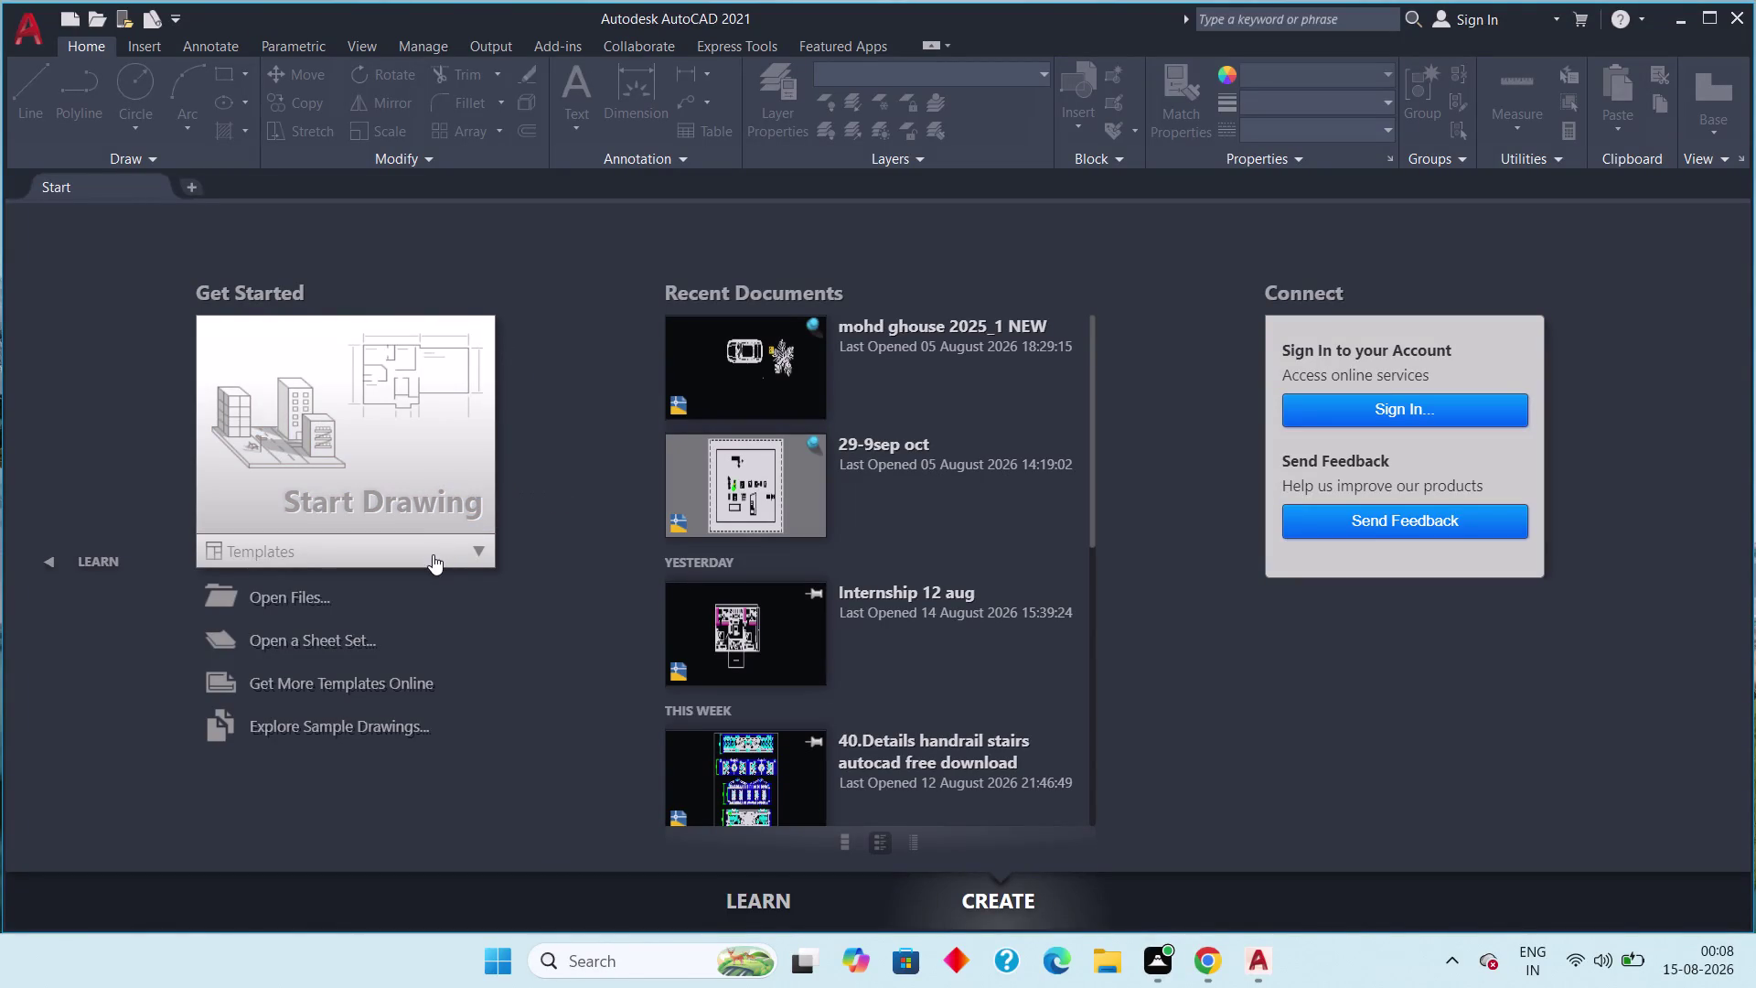
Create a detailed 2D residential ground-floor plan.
Create a new blank drawing from the acad.dwt template on the Start tab.
scroll(down, 3)
scroll(up, 3)
scroll(up, 3)
scroll(down, 3)
scroll(up, 3)
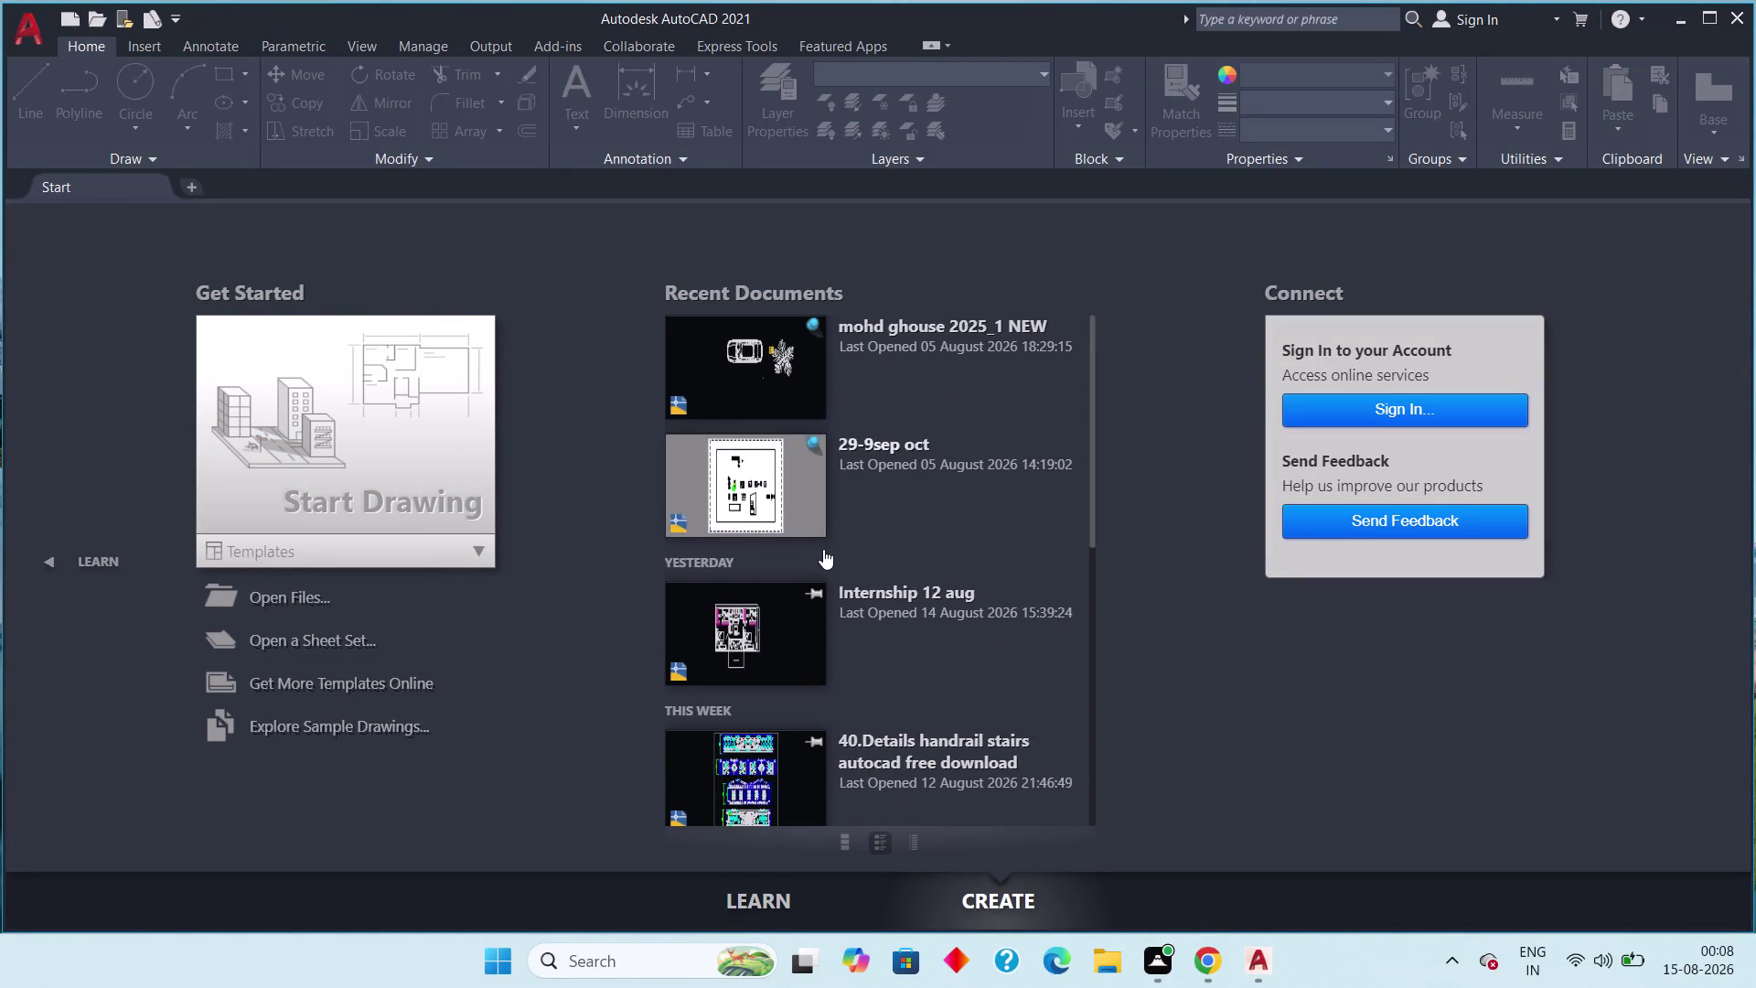
scroll(down, 3)
scroll(up, 3)
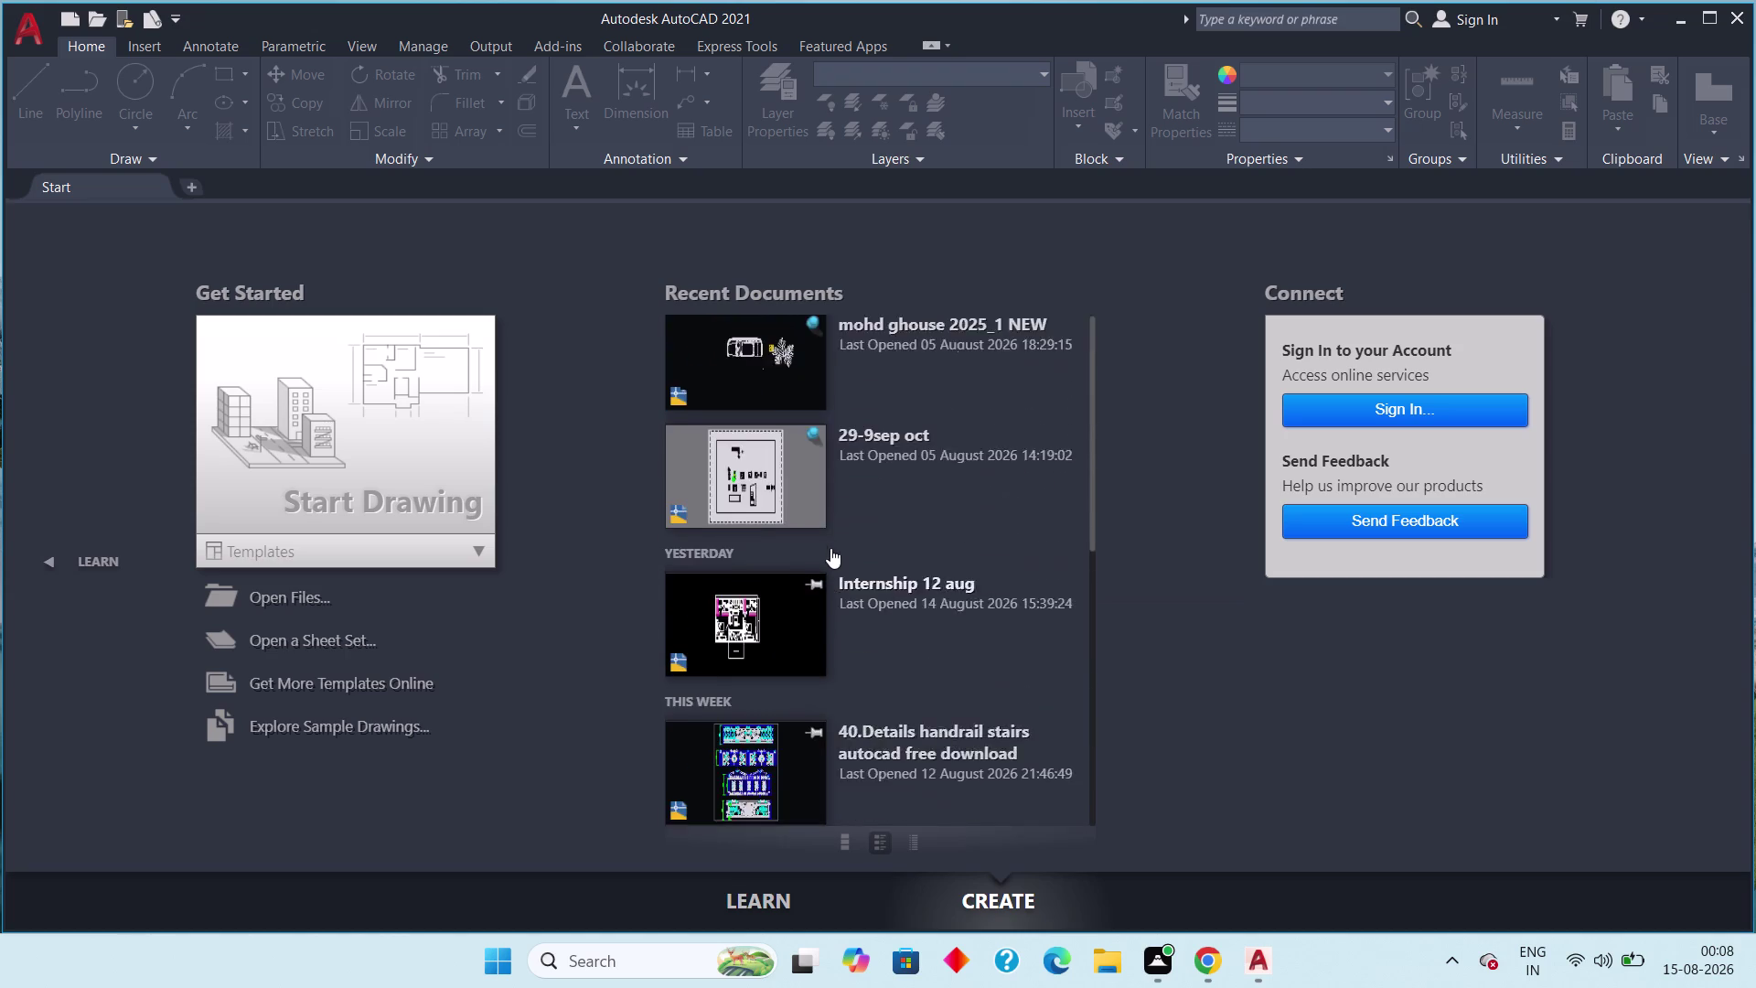
scroll(down, 3)
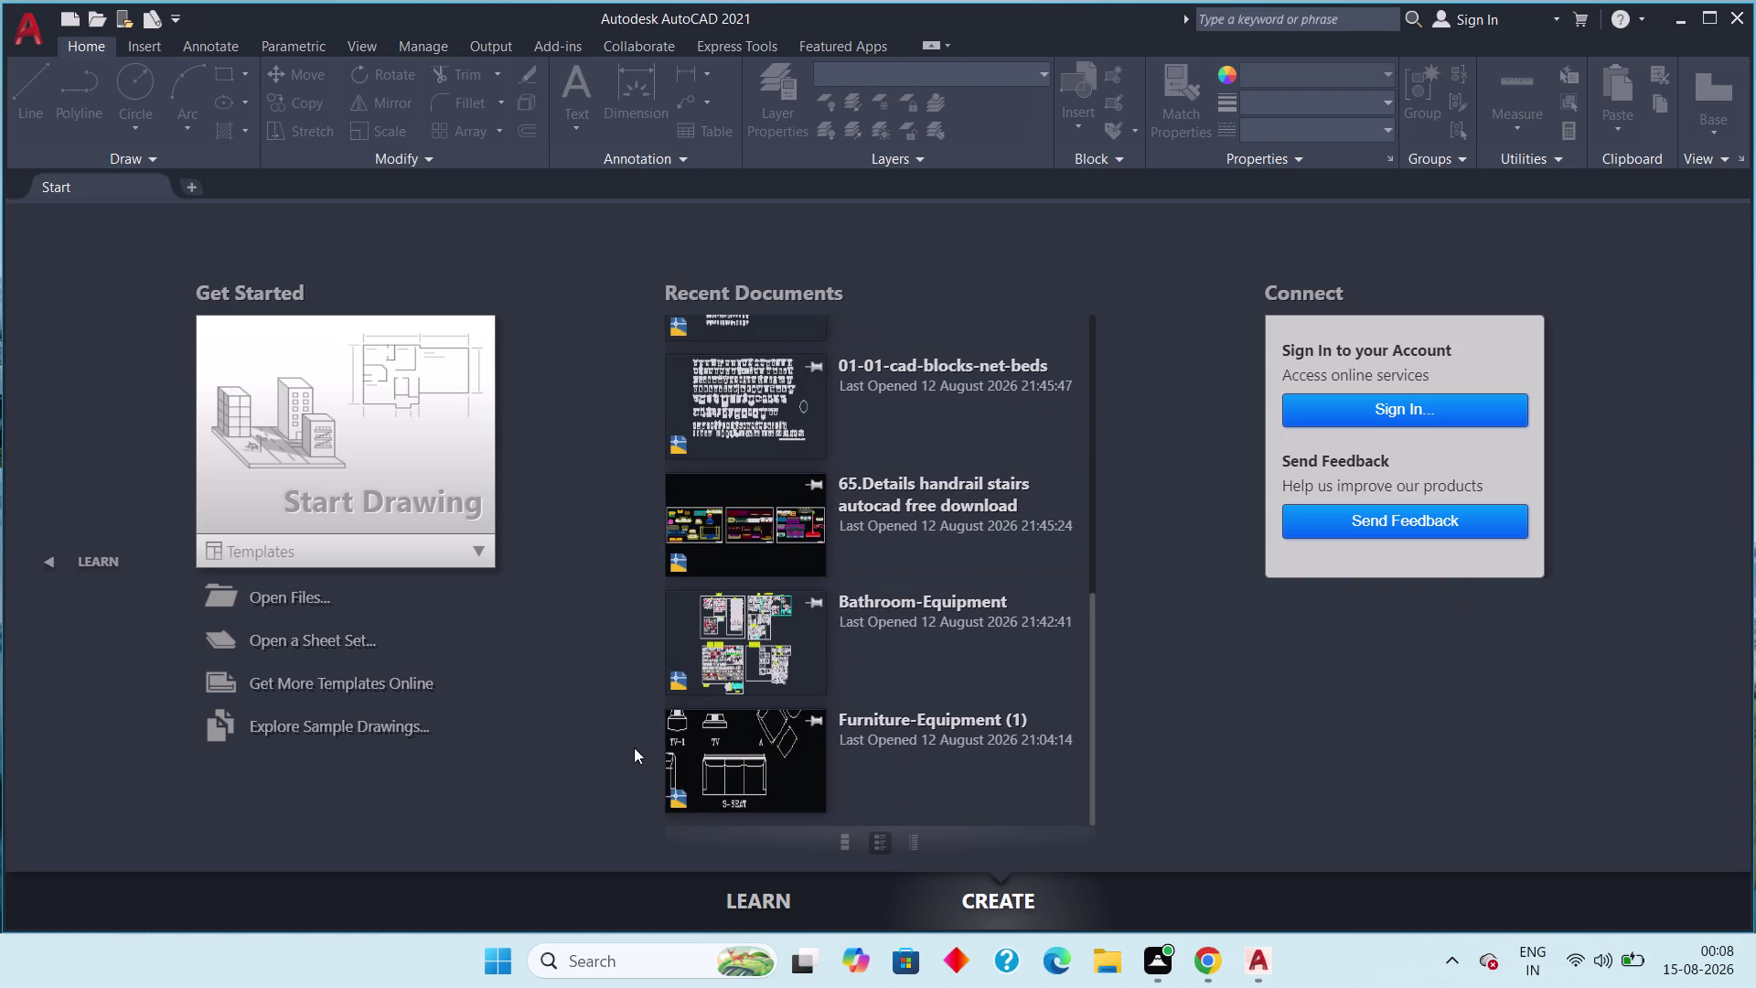
scroll(up, 3)
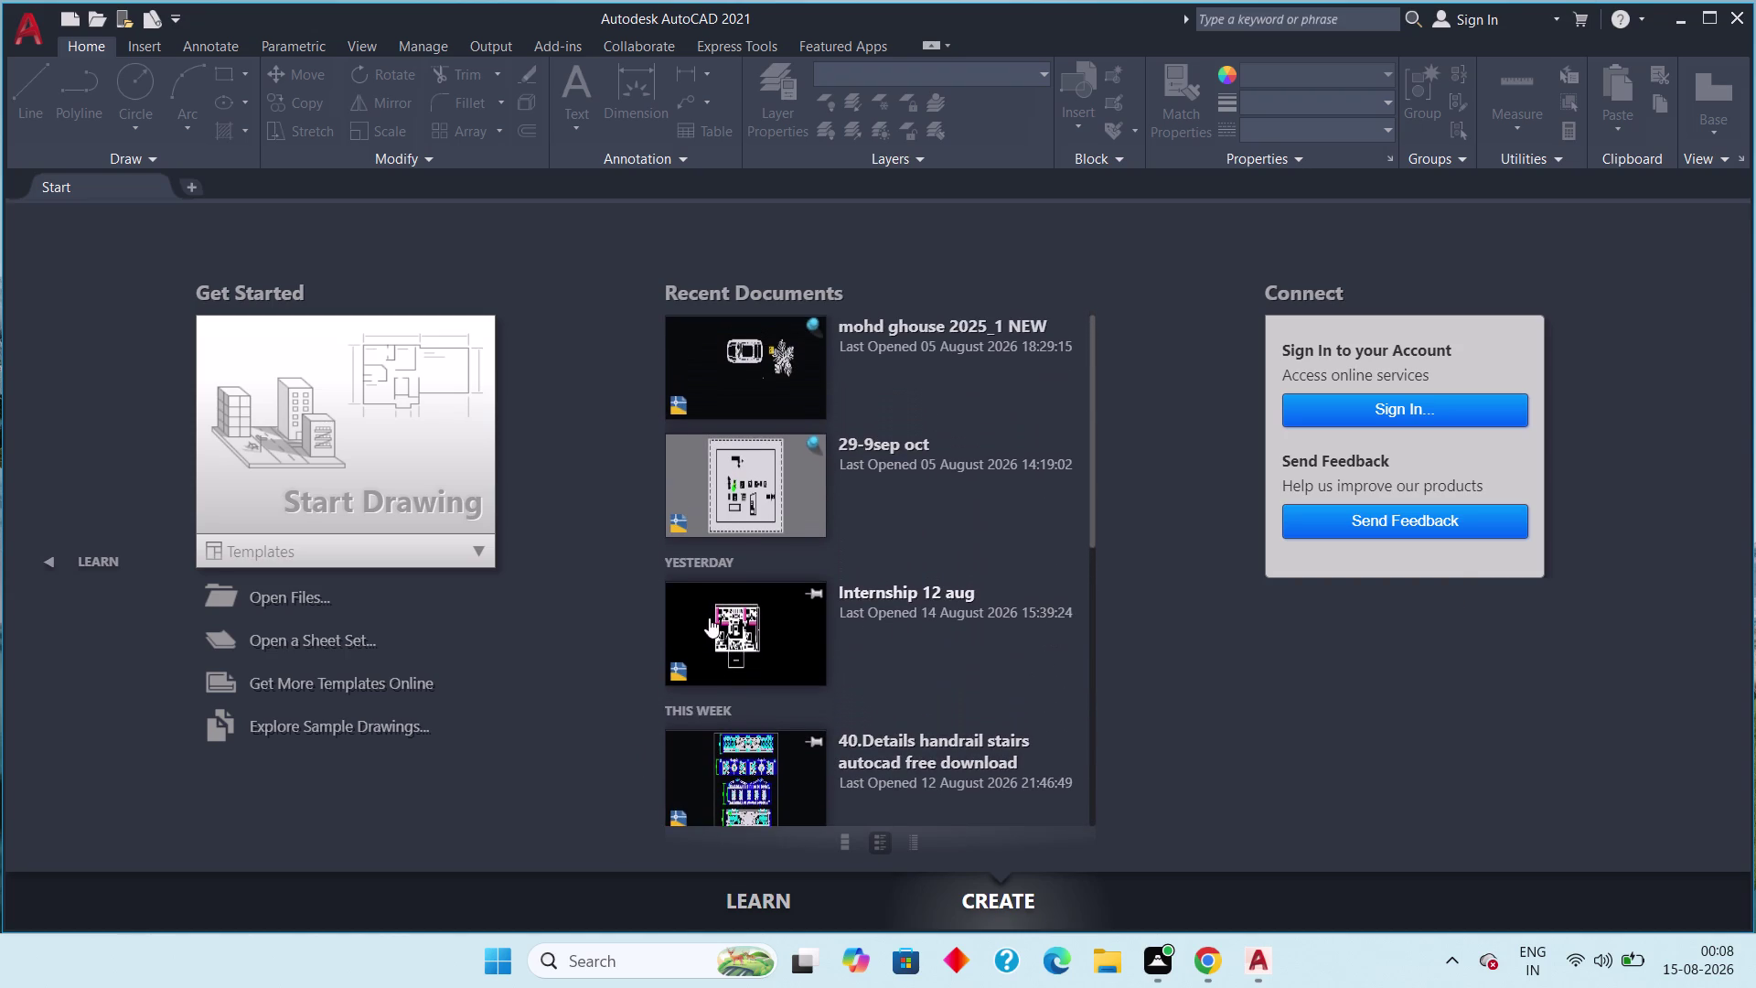
scroll(down, 3)
scroll(down, 3)
scroll(down, 3)
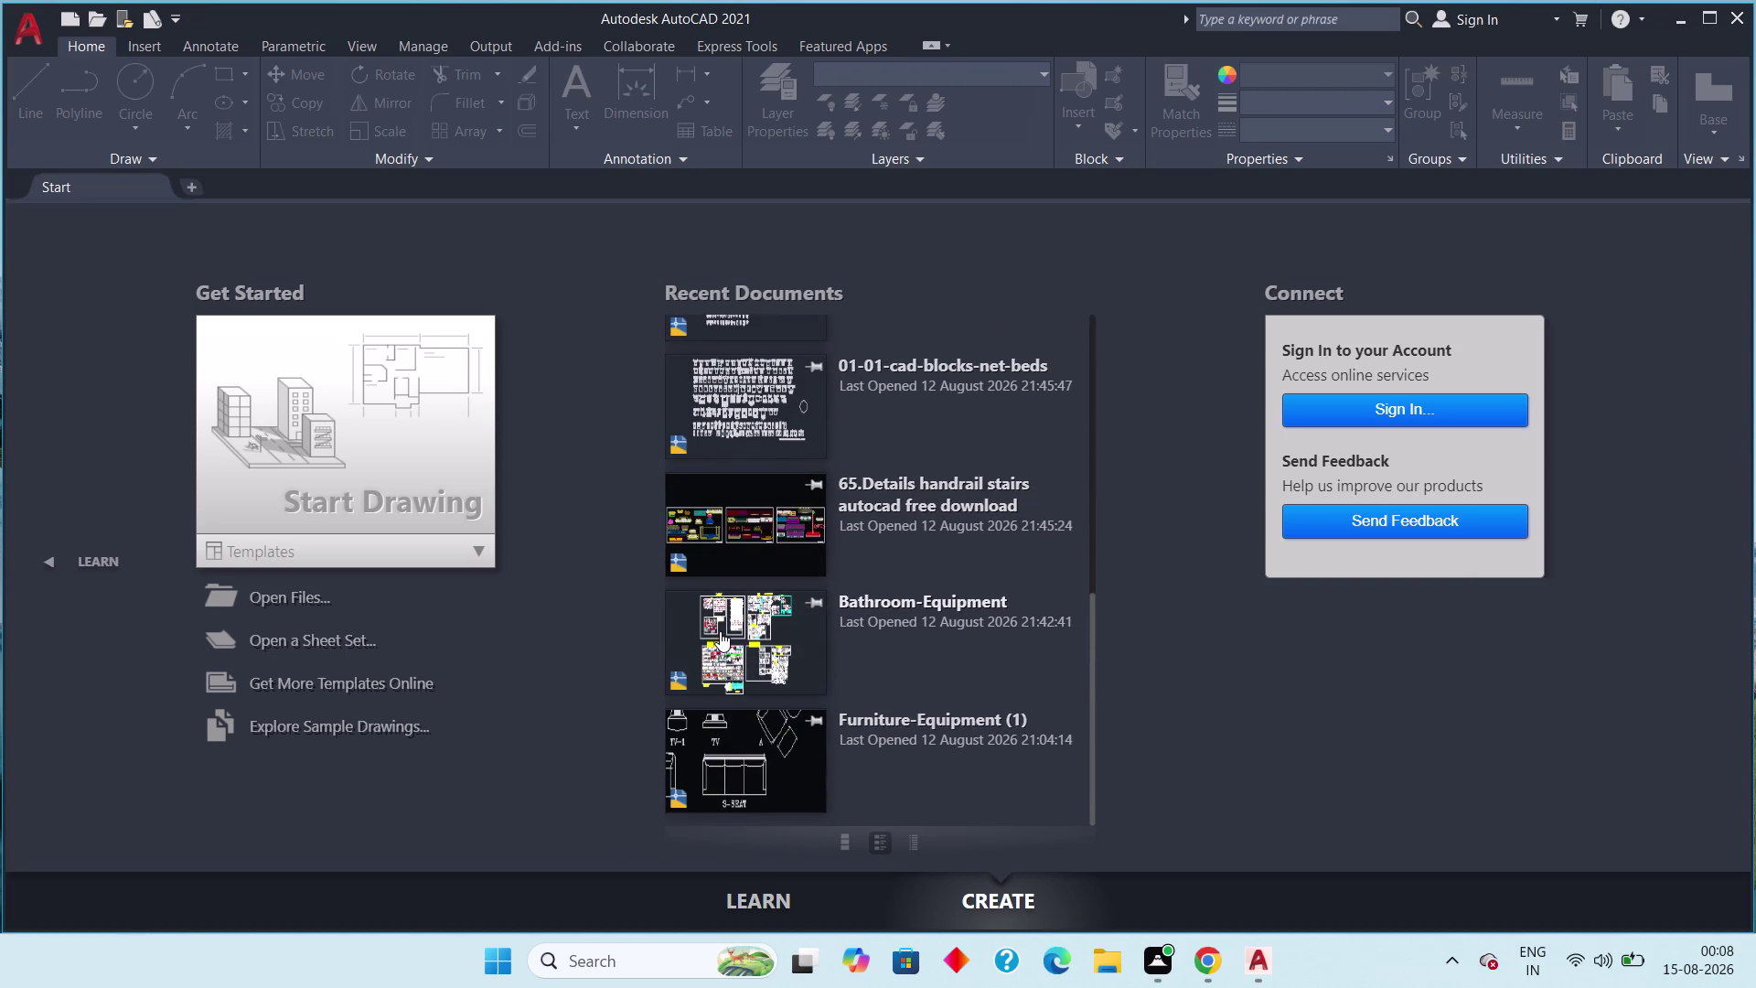
scroll(down, 3)
scroll(up, 3)
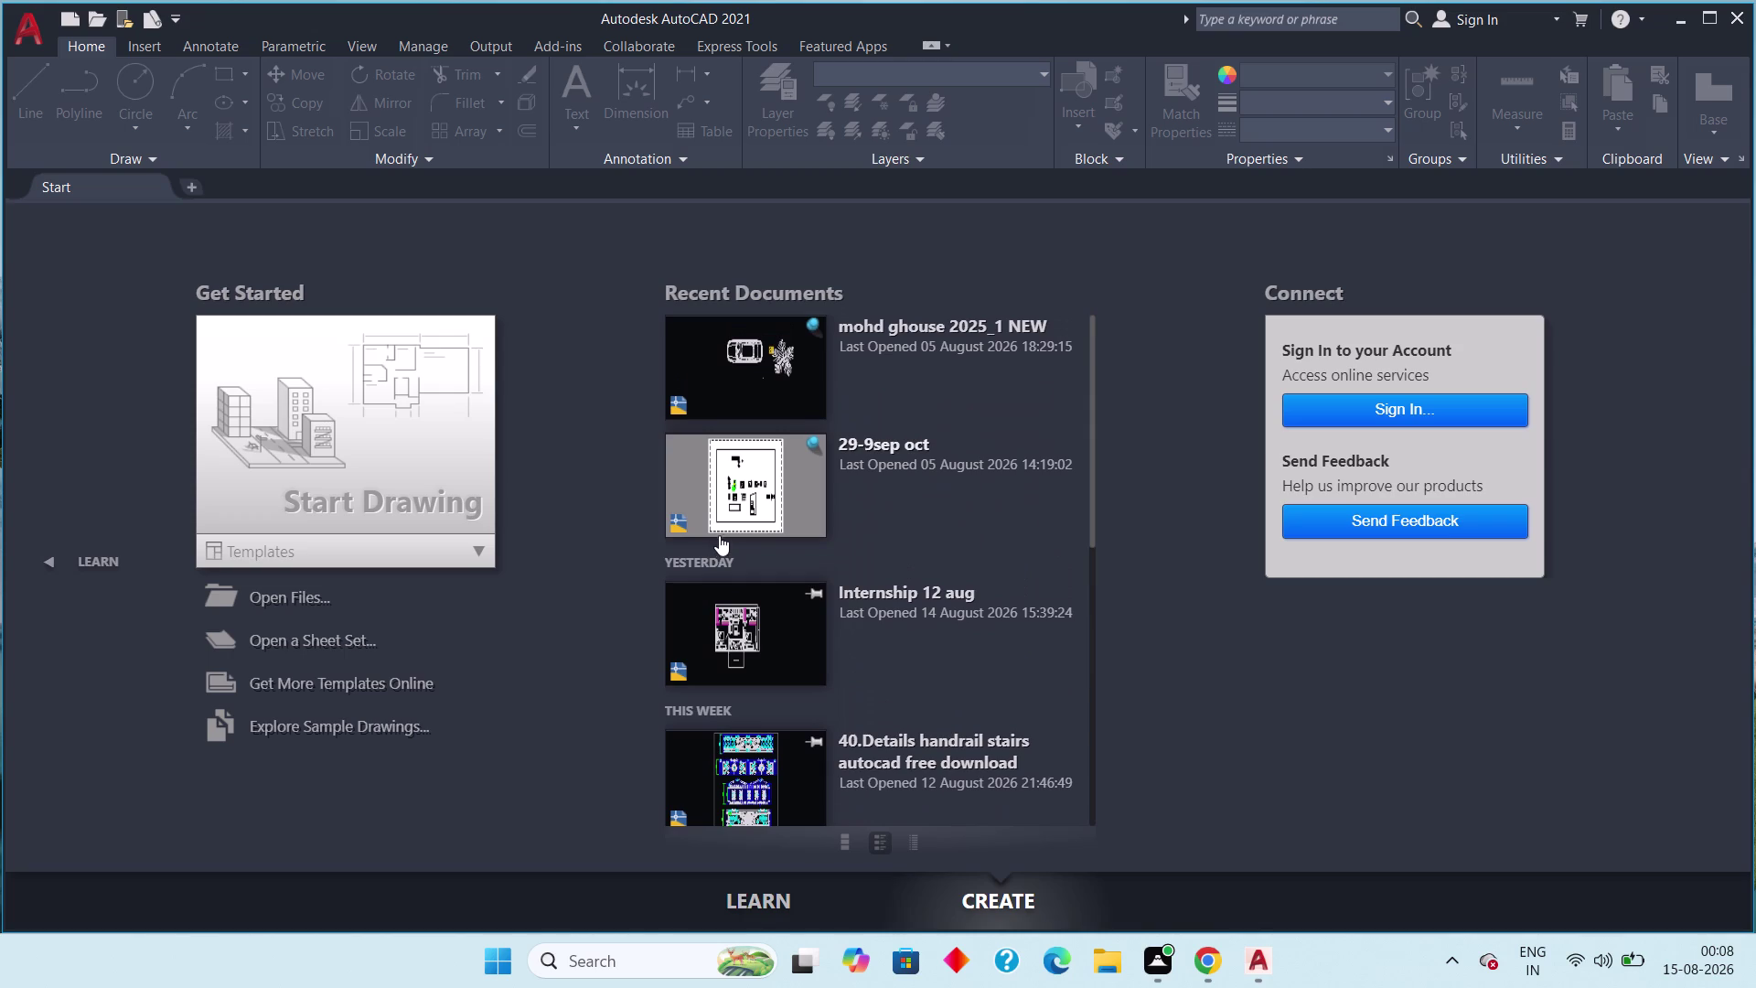
scroll(up, 3)
scroll(down, 3)
scroll(up, 3)
scroll(up, 3)
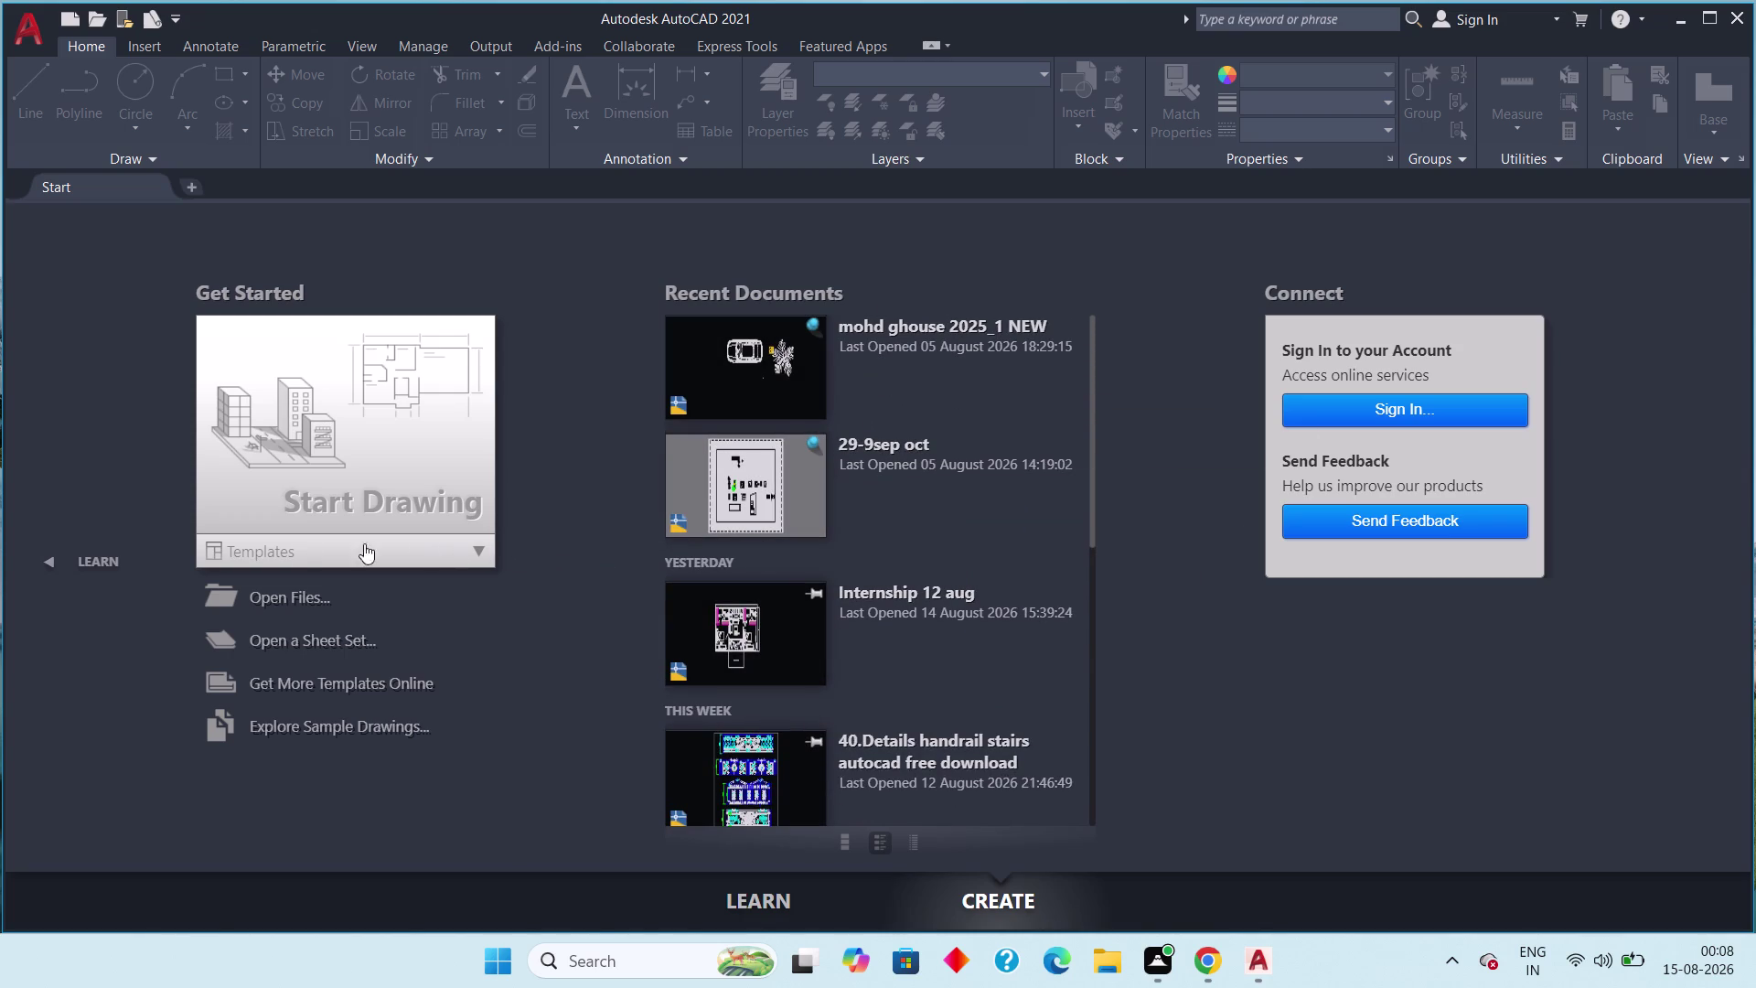
click(452, 547)
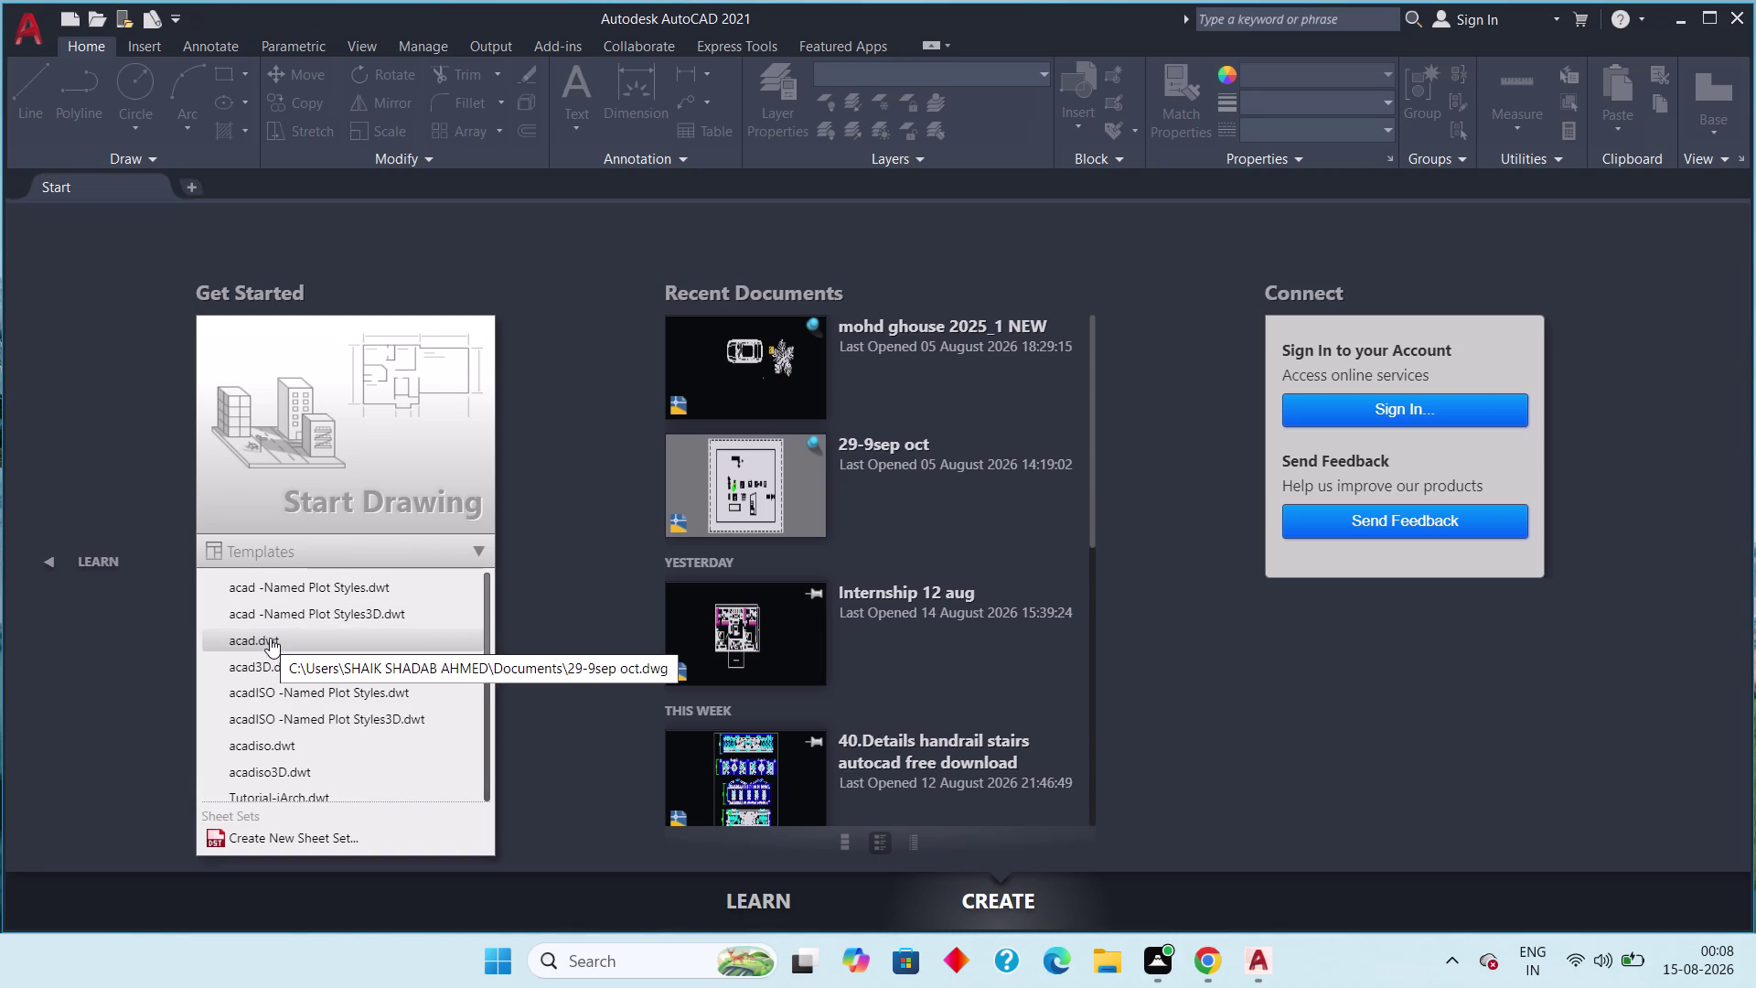
click(270, 637)
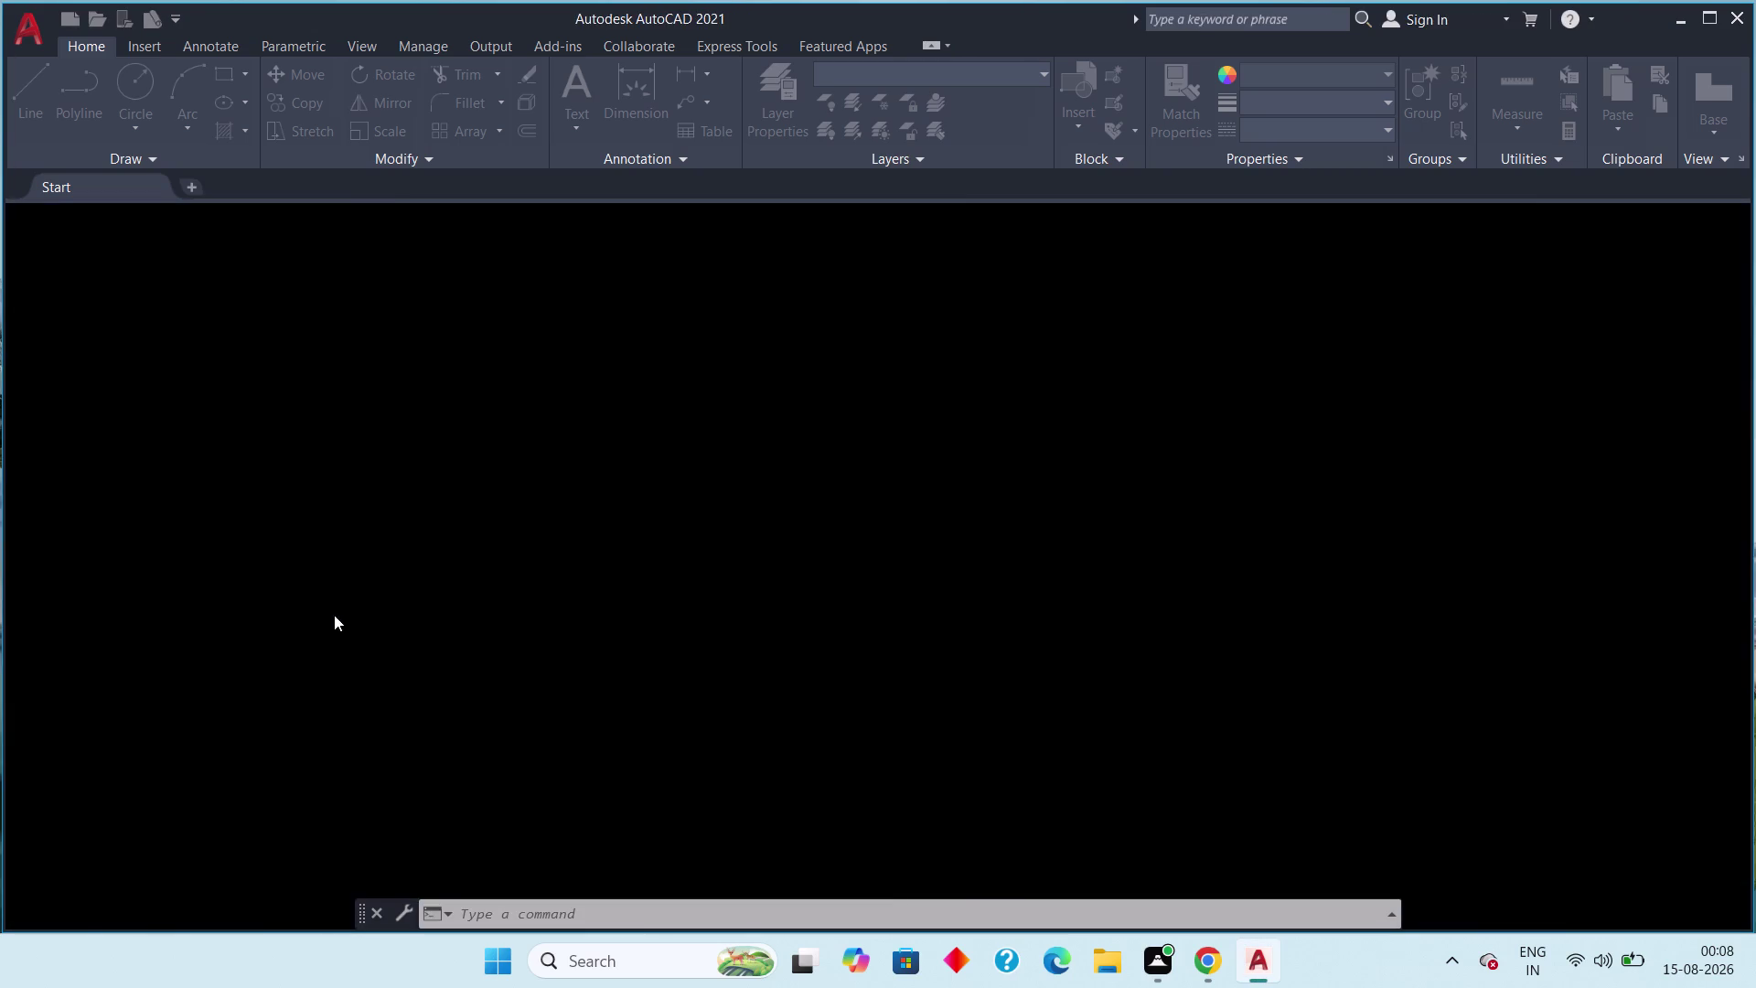
Cancel any active commands and open the Drawing Units dialog with the UN alias.
scroll(down, 3)
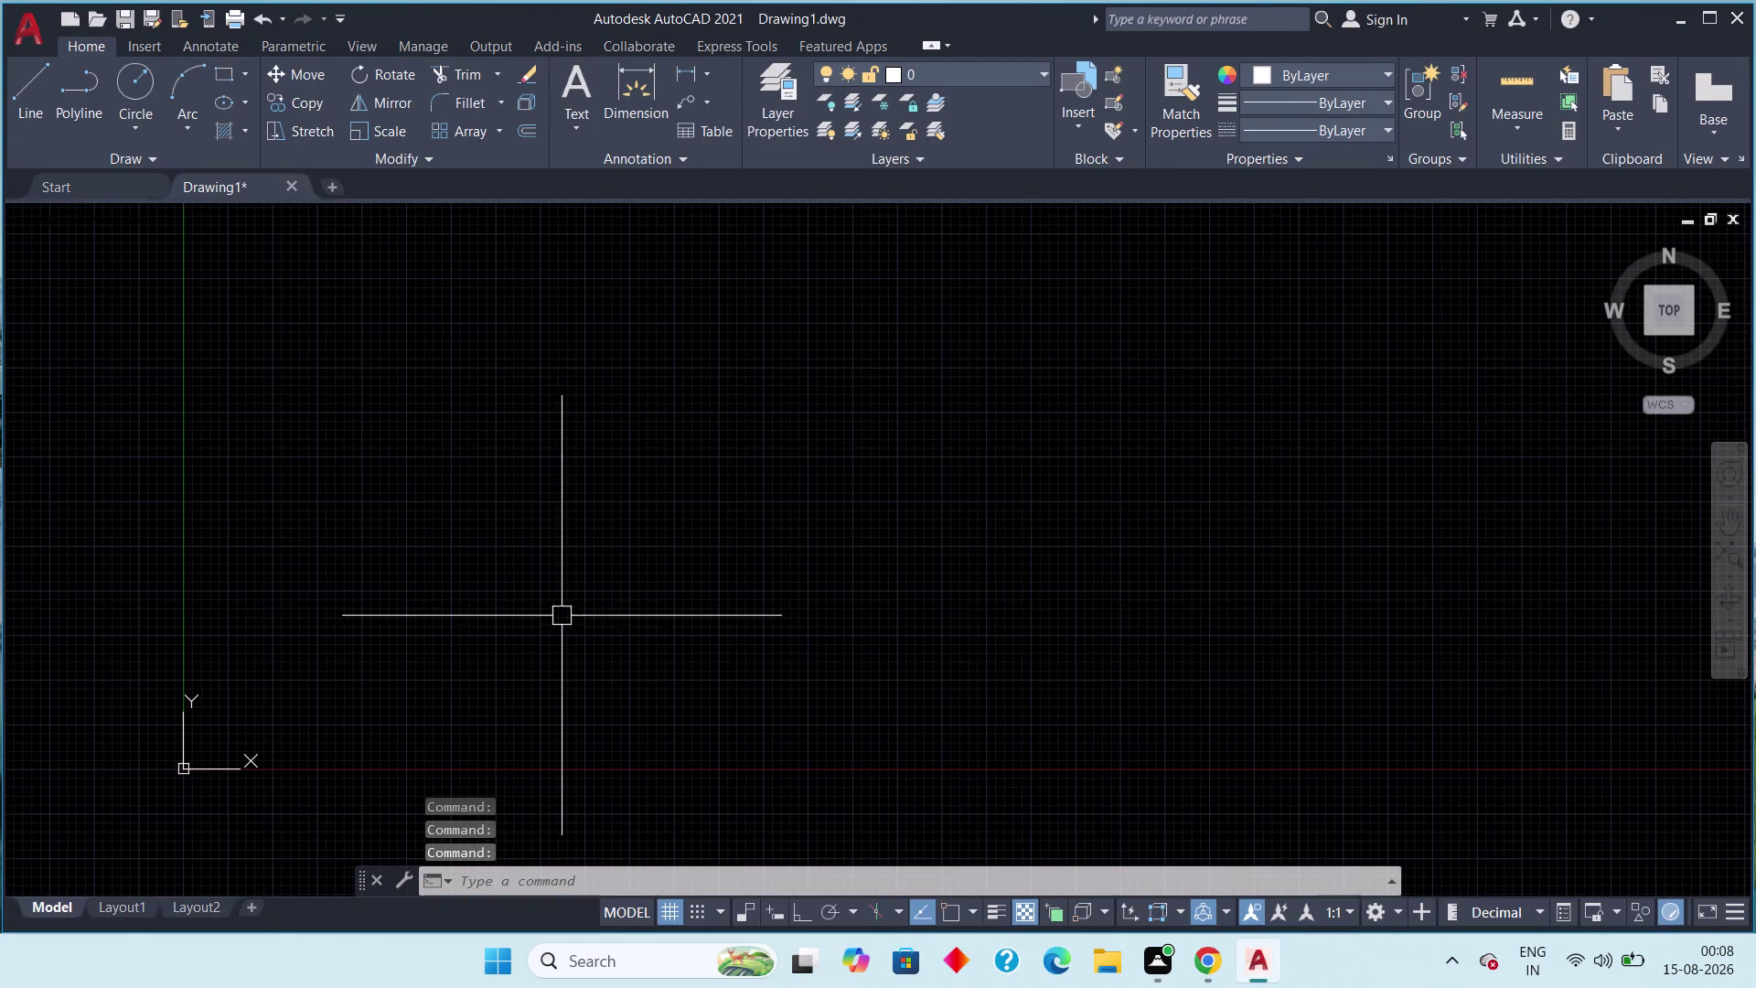
key(Escape)
key(Escape)
scroll(down, 3)
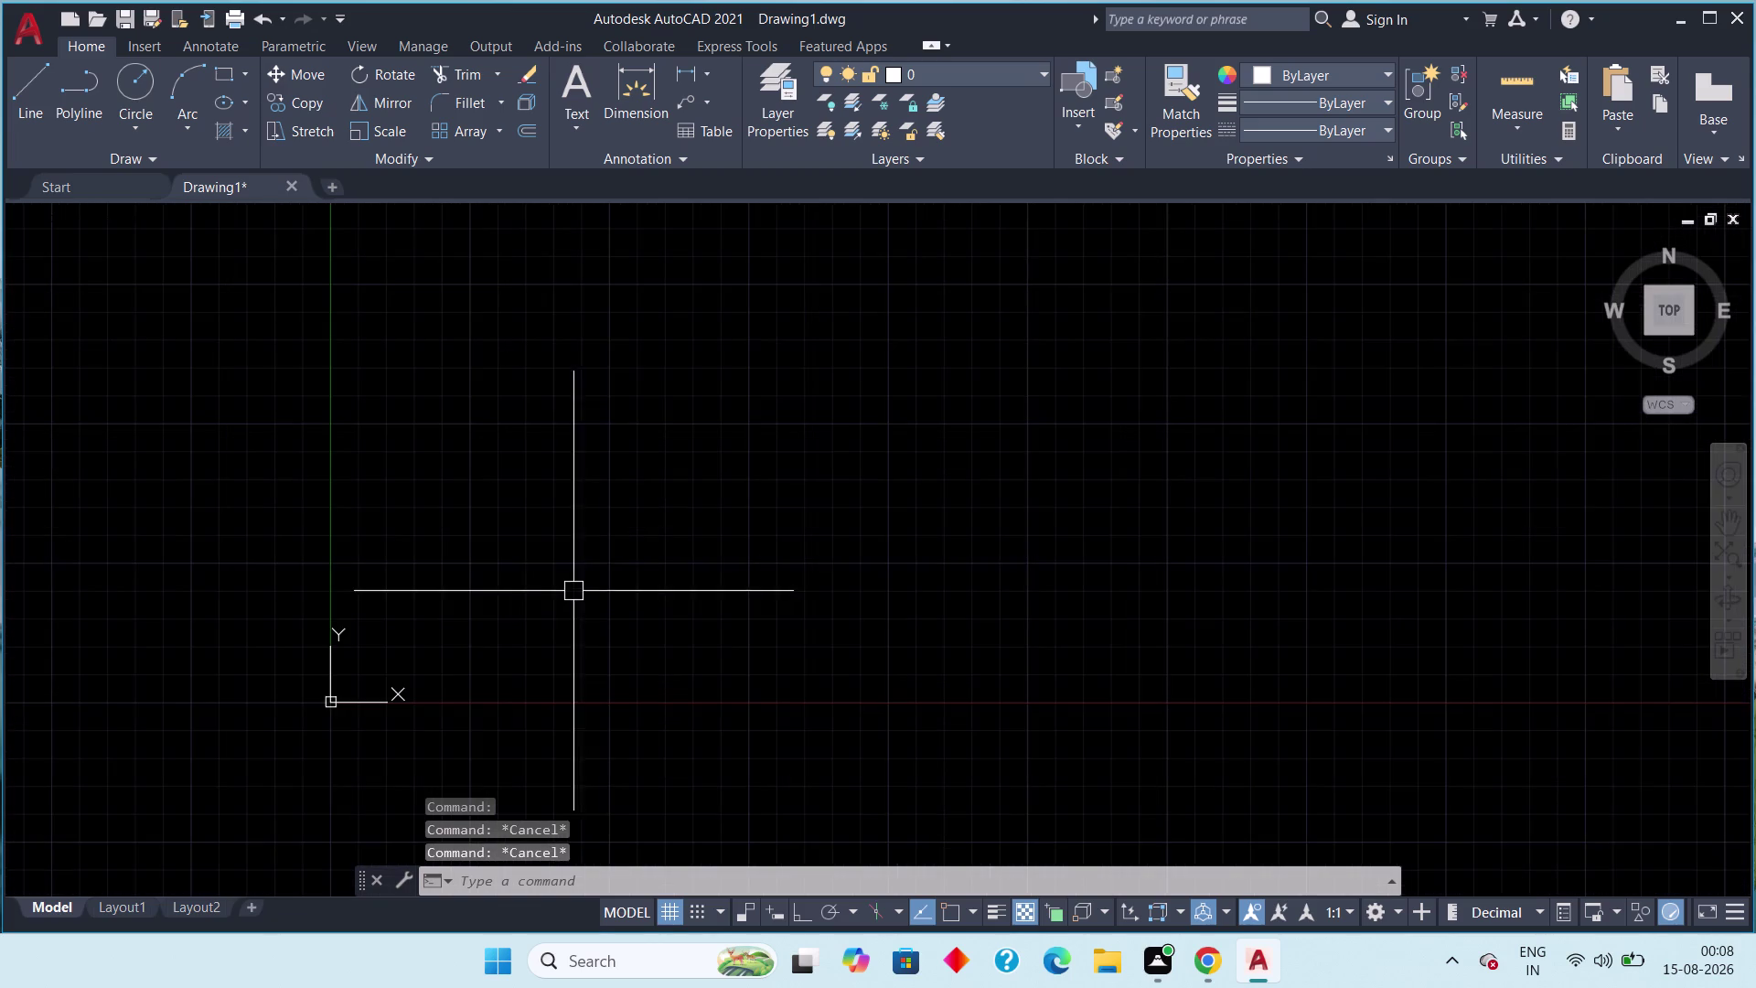
middle_drag(659, 558, 529, 597)
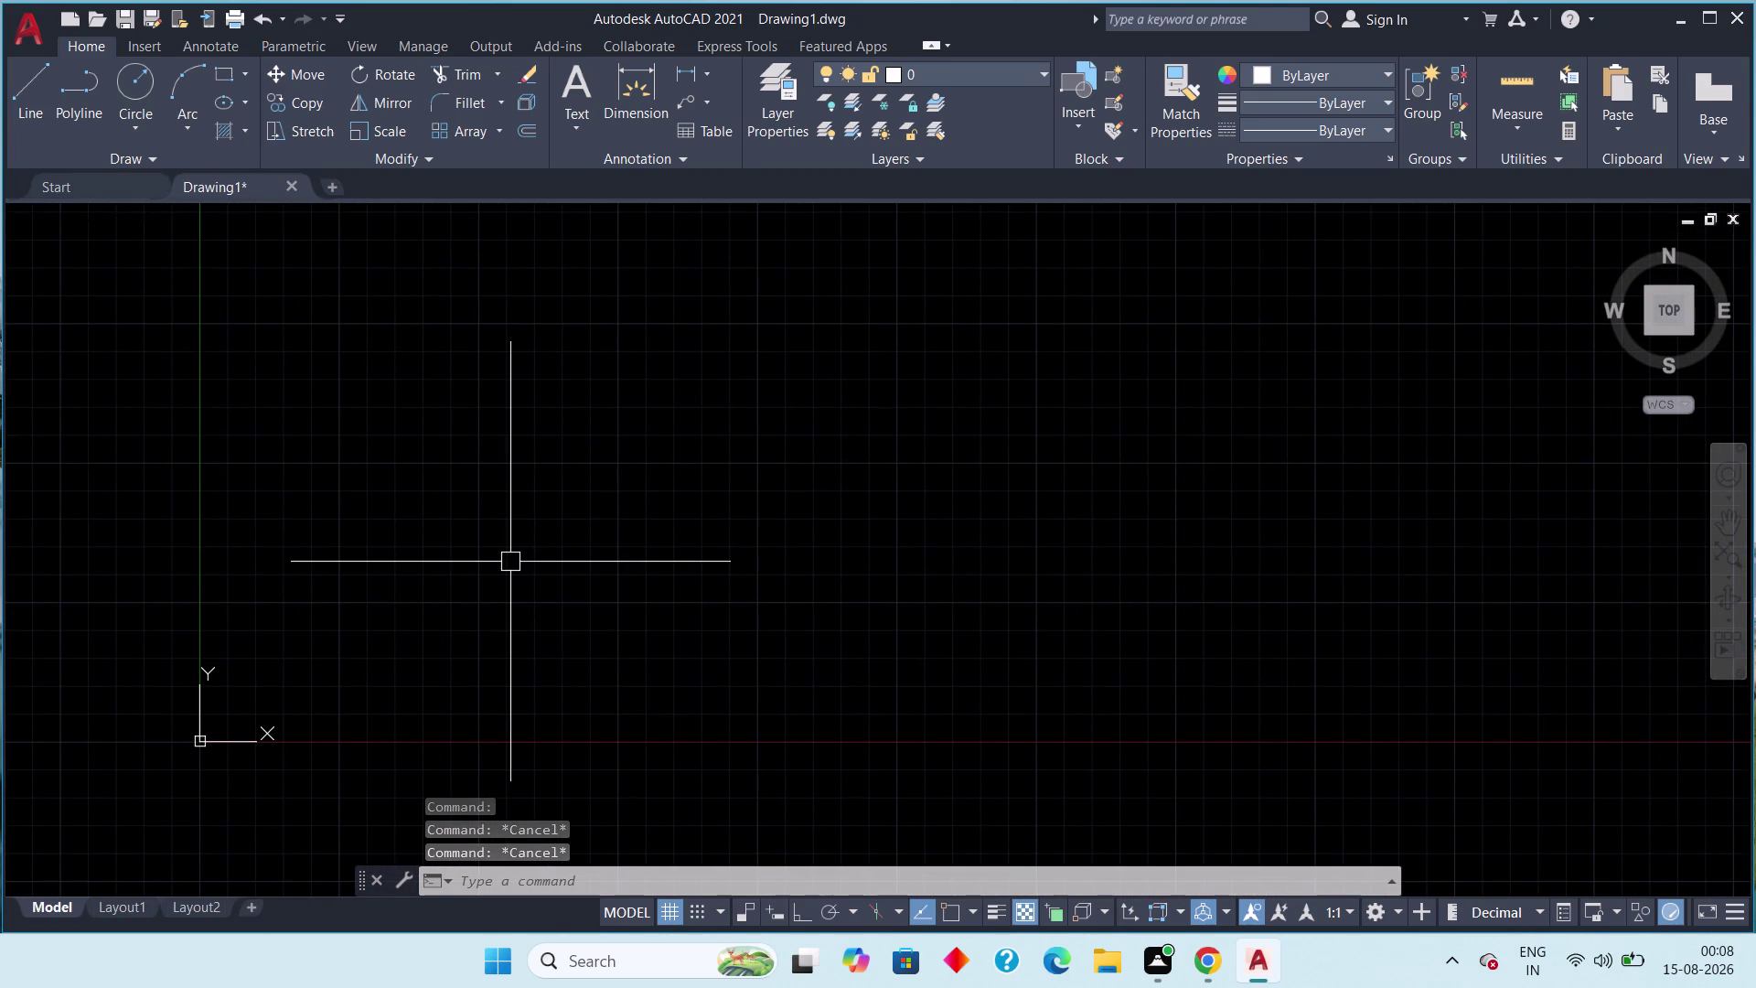
text(u8n)
key(space)
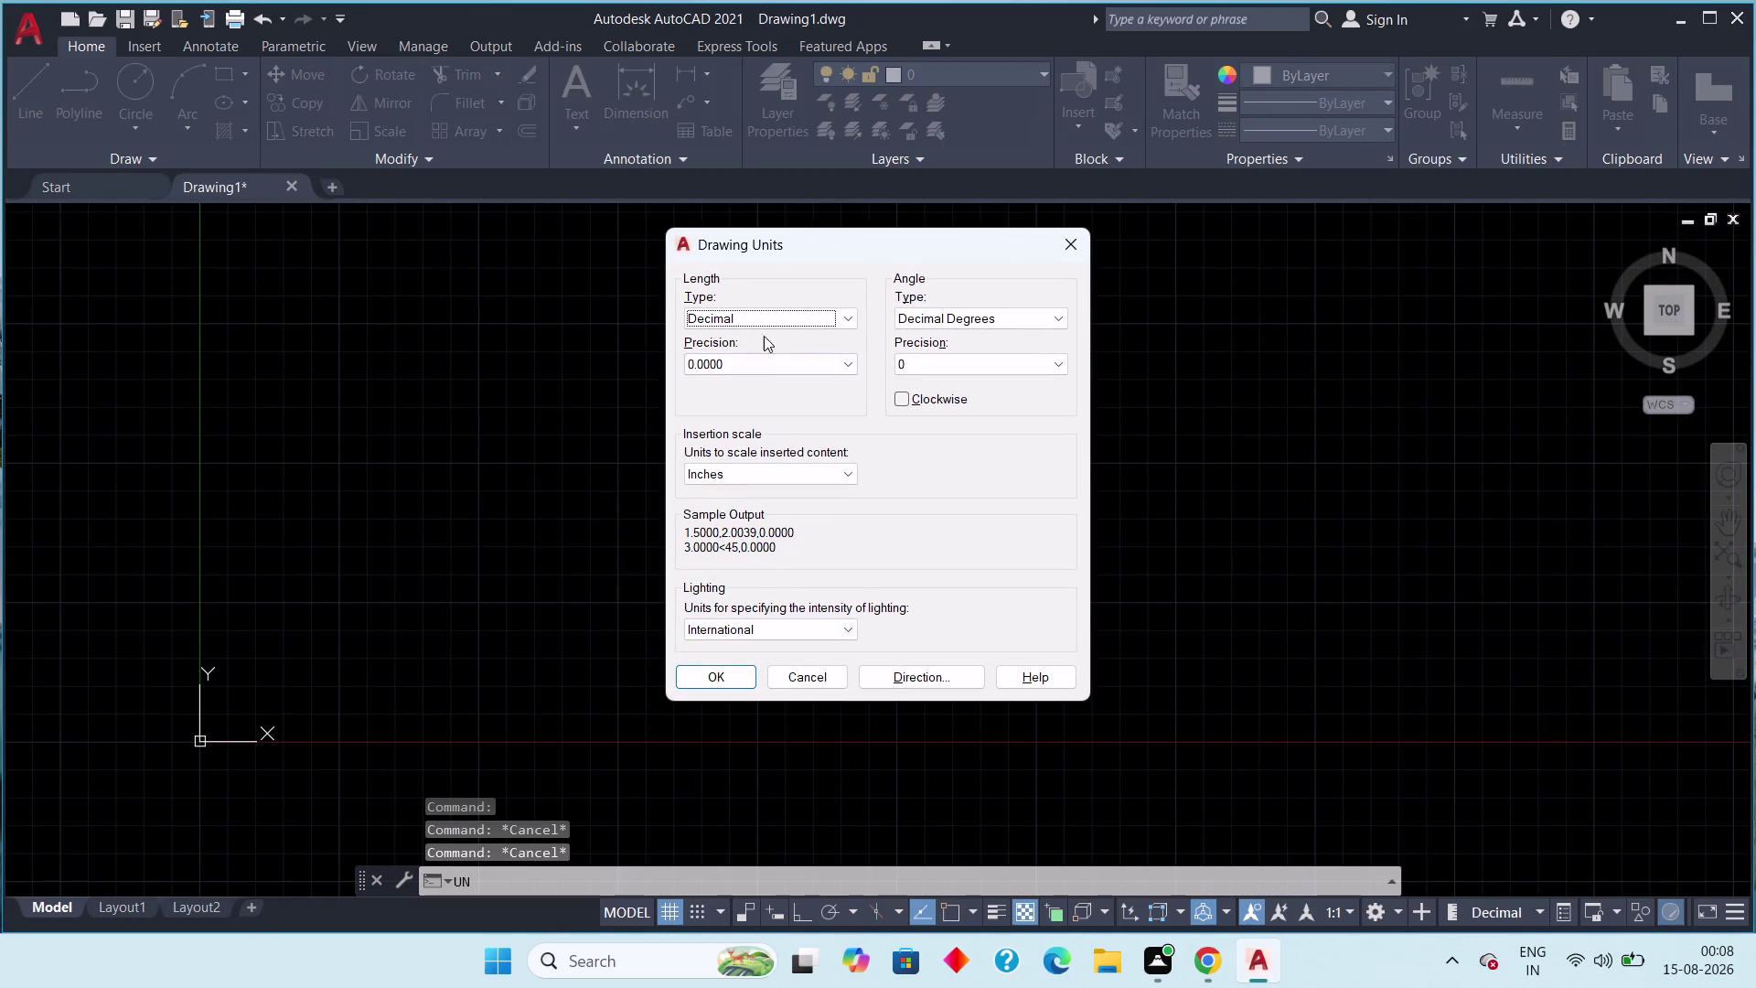
Apply Engineering length units at 0'-0.0" precision, keeping Decimal Degrees angles.
click(793, 315)
click(795, 364)
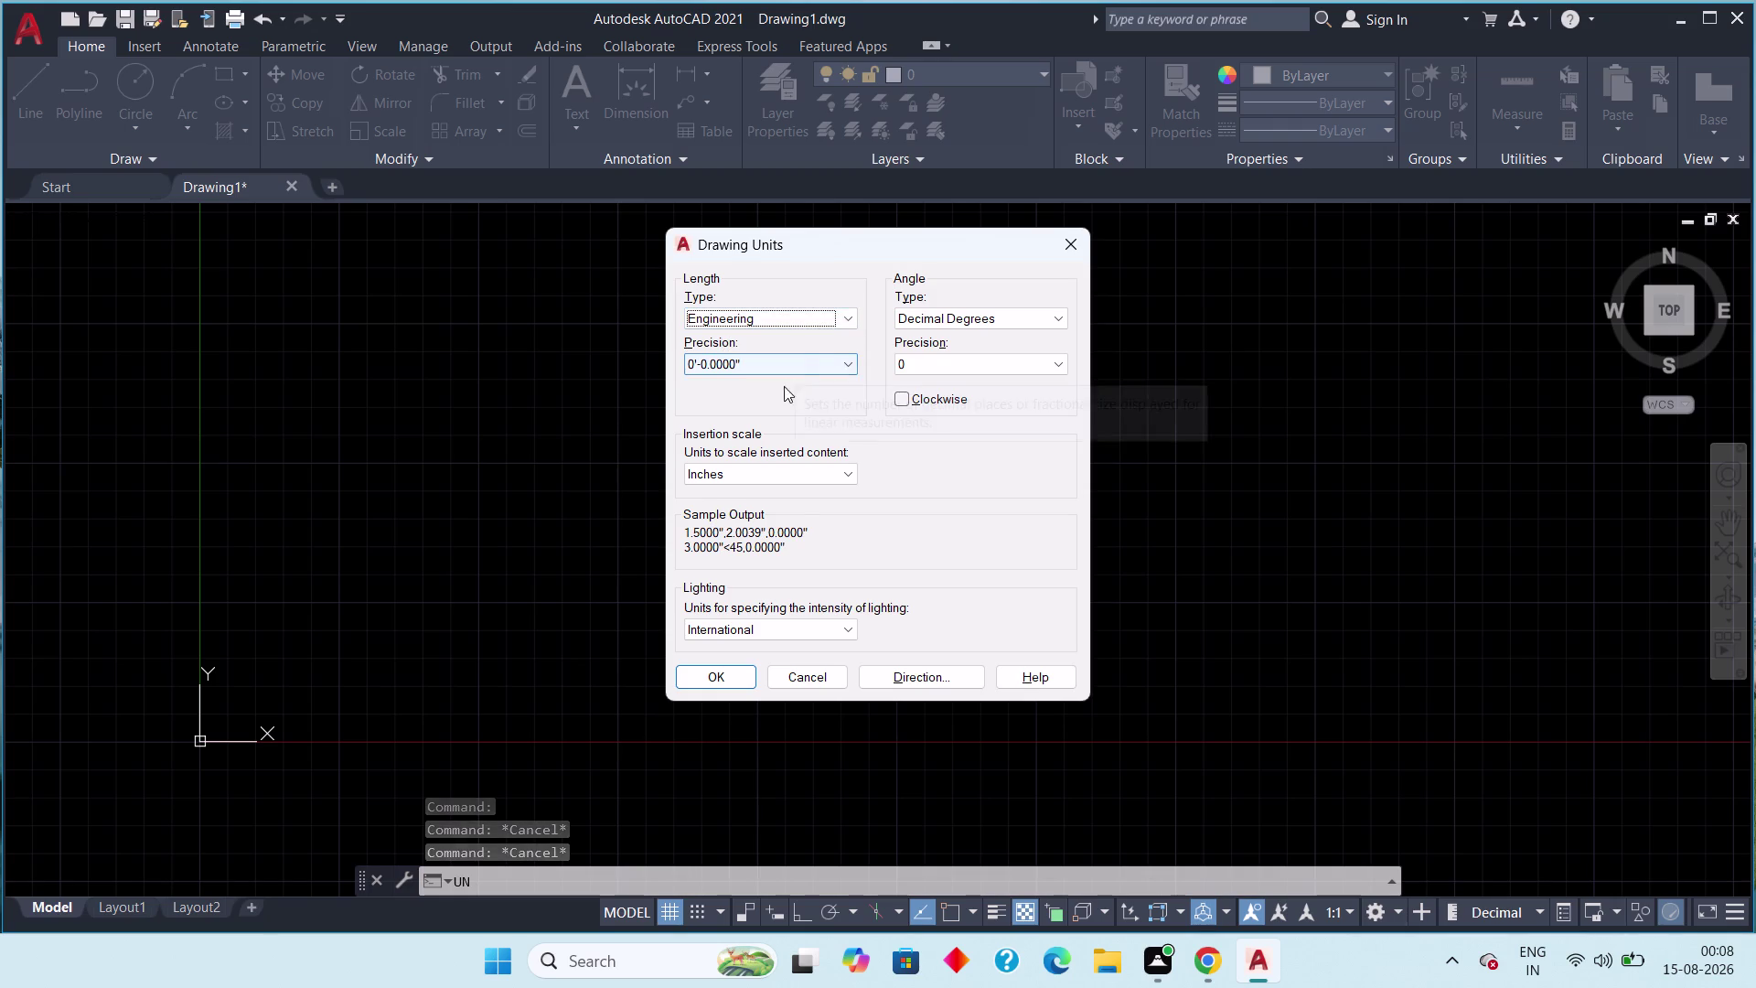
click(803, 356)
click(789, 392)
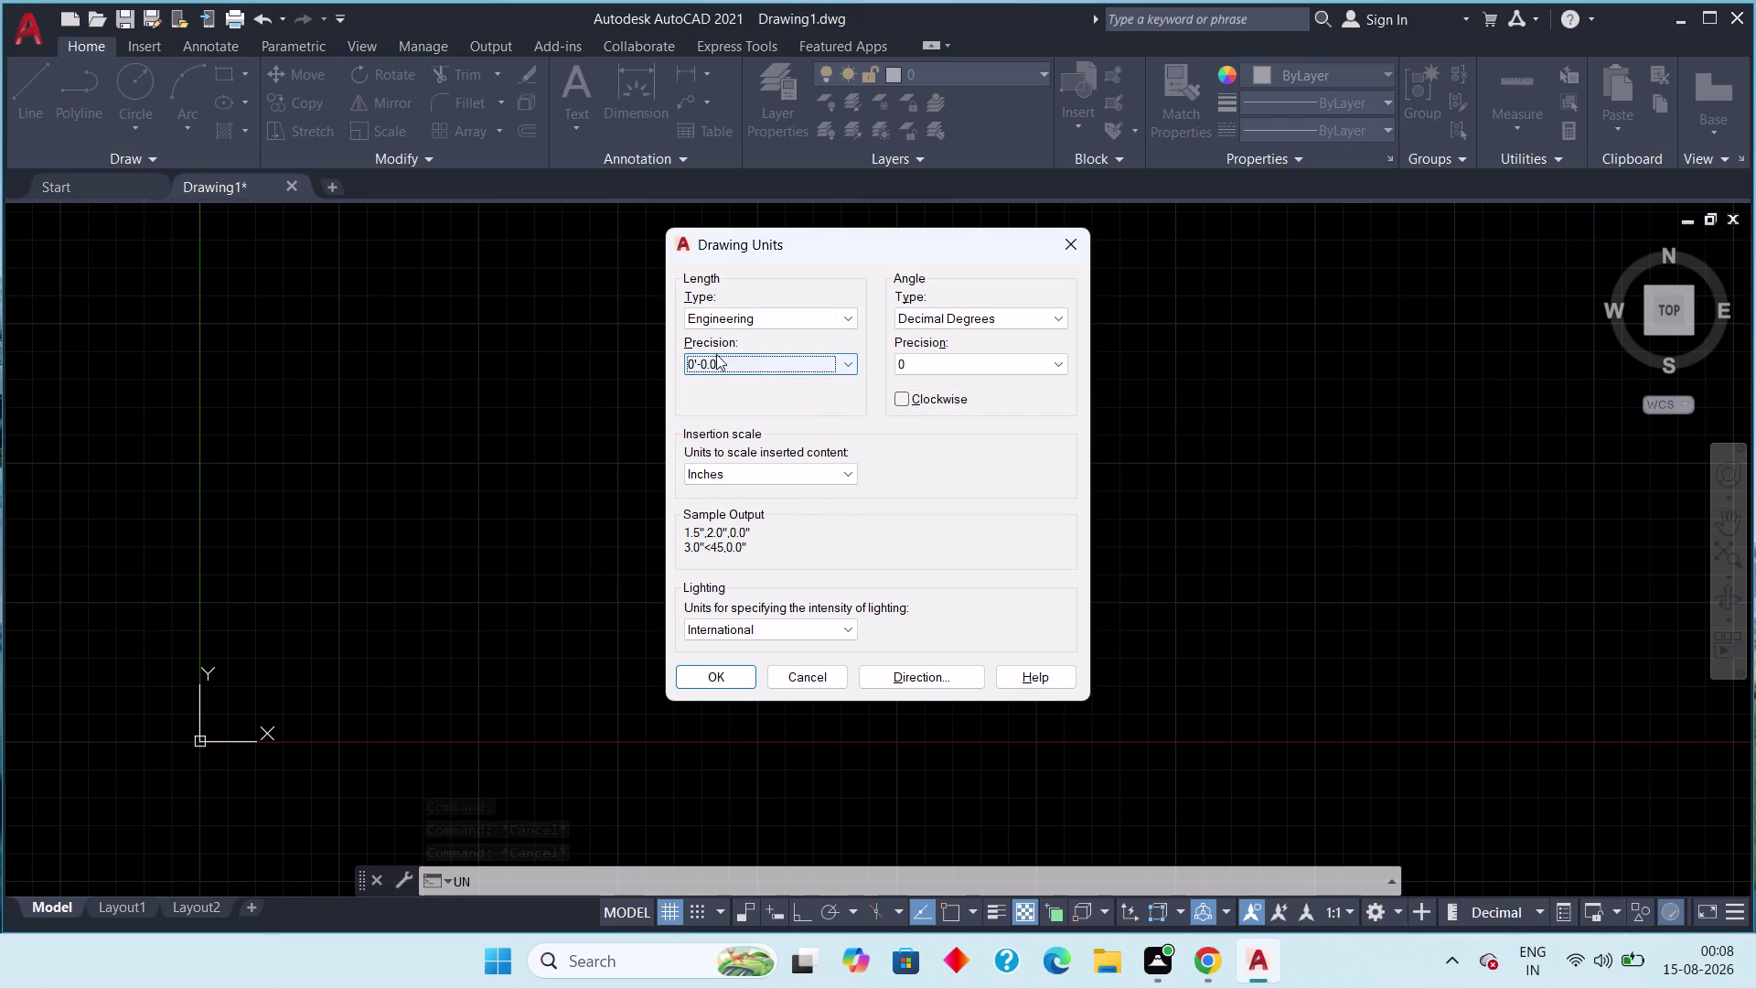
click(1005, 312)
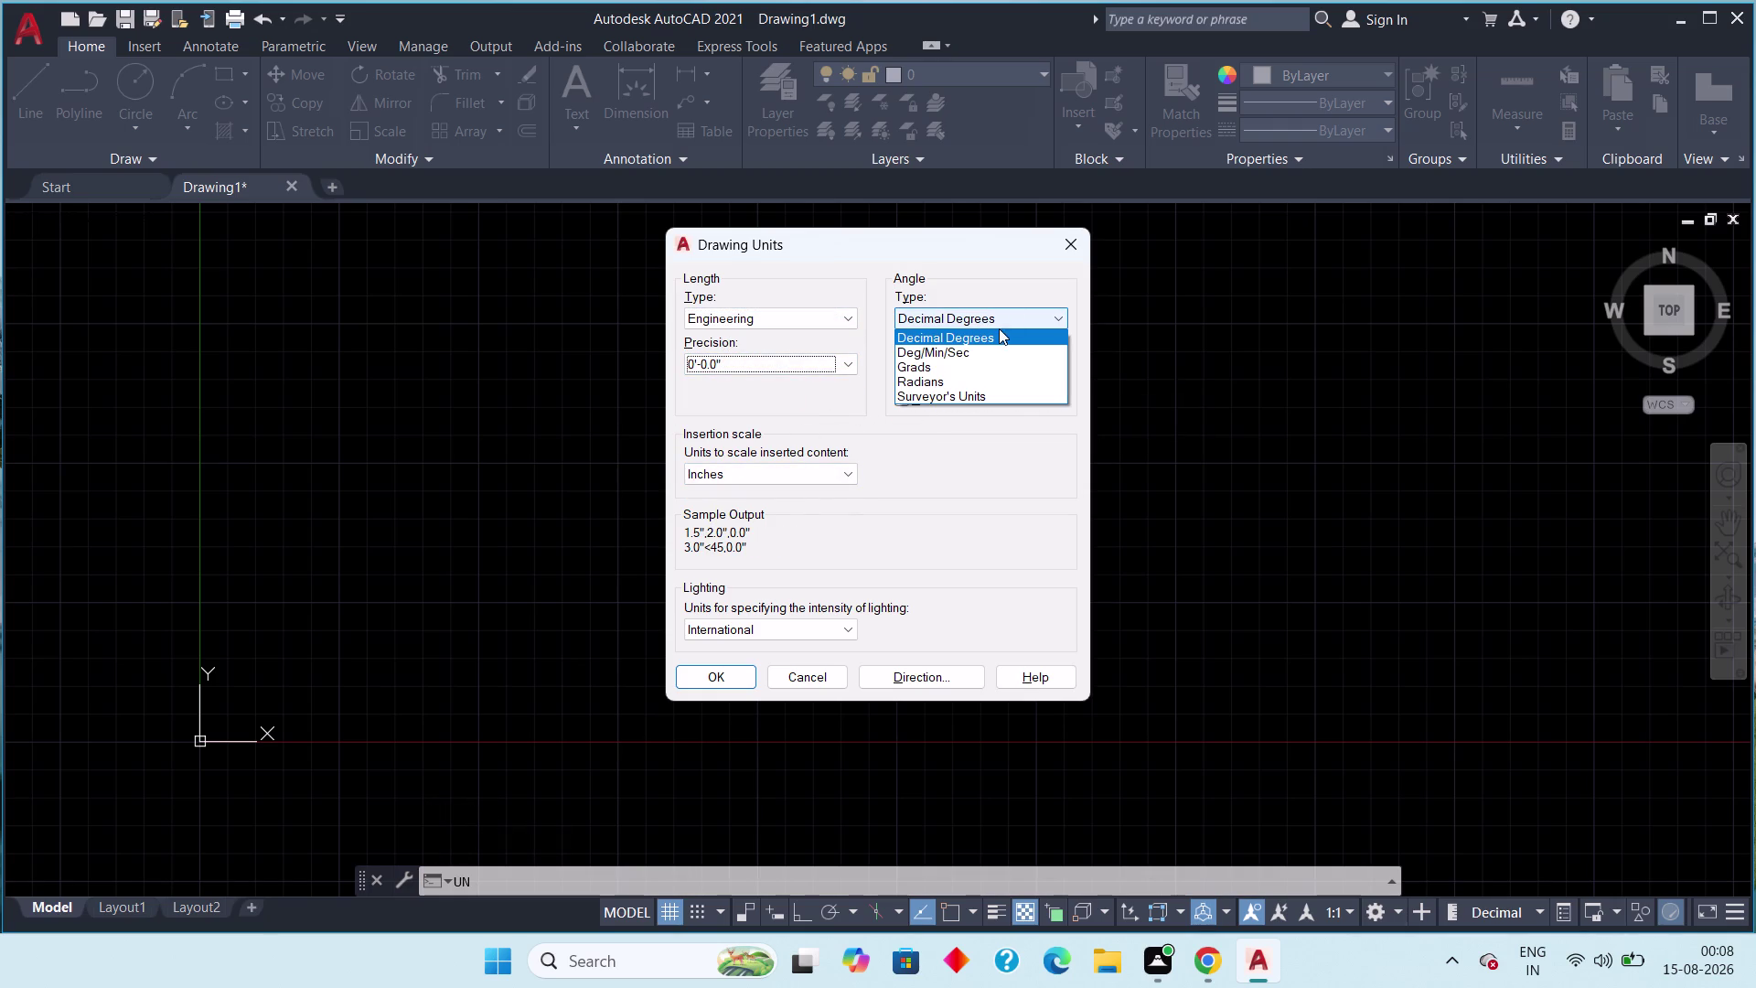
click(1052, 311)
click(815, 473)
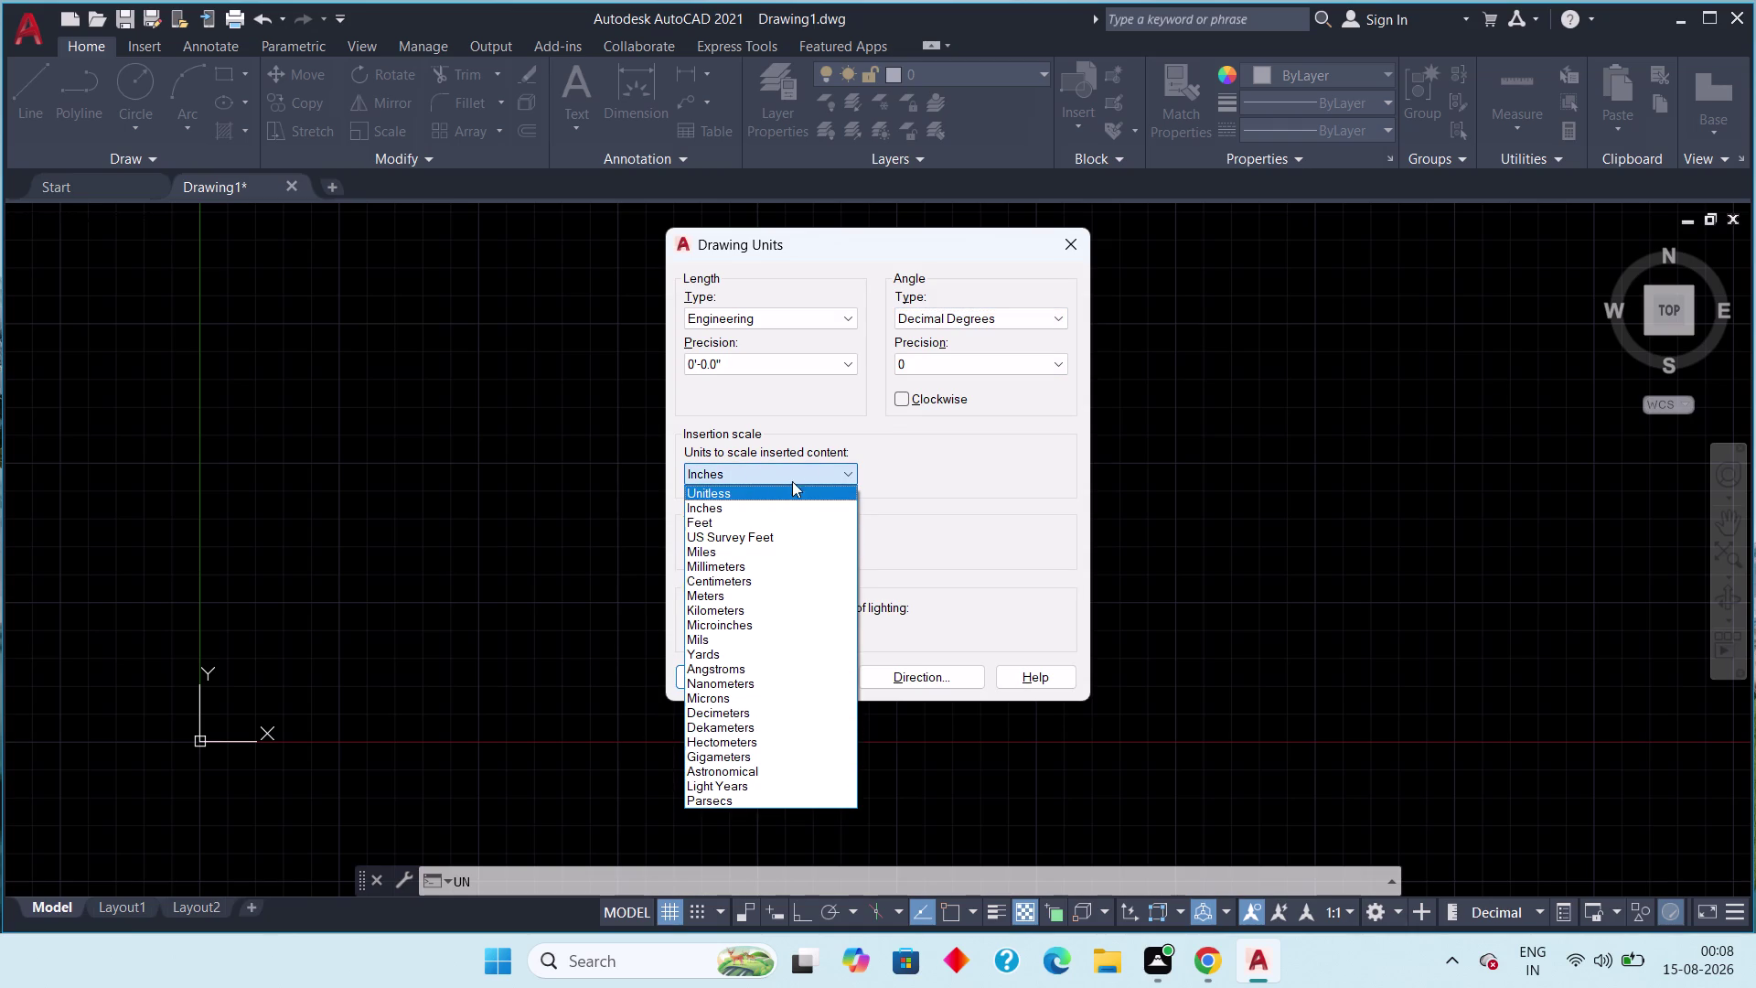
click(826, 461)
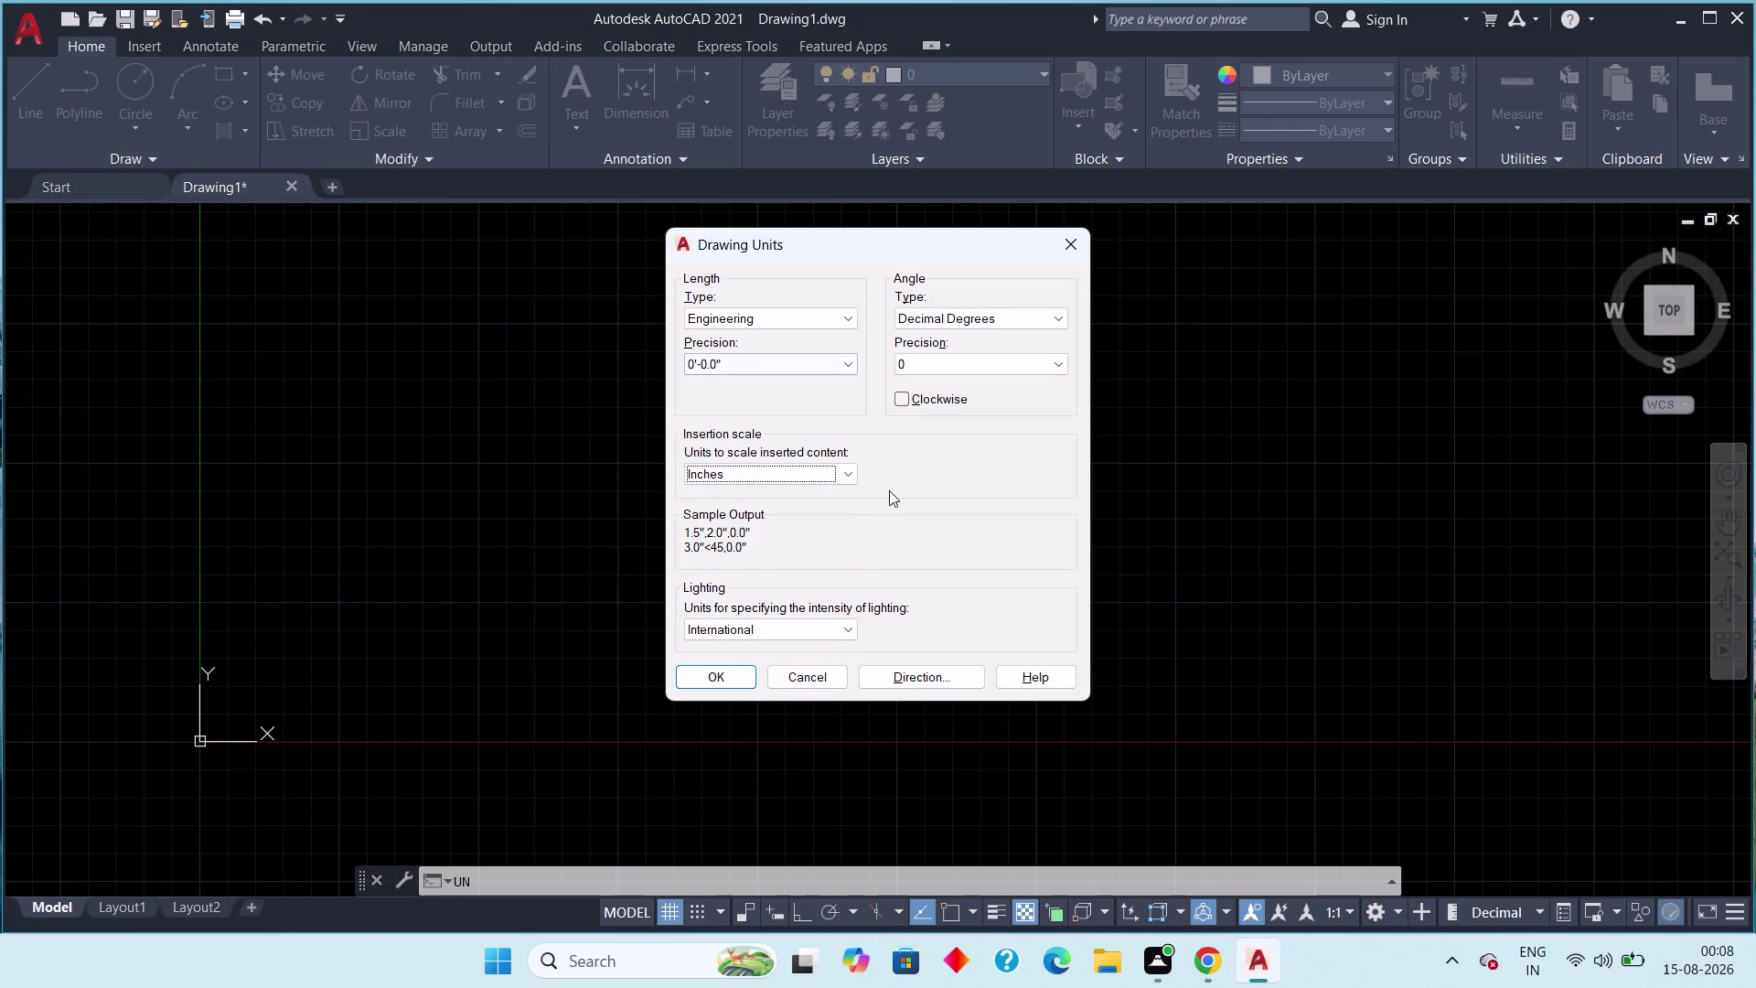
click(727, 676)
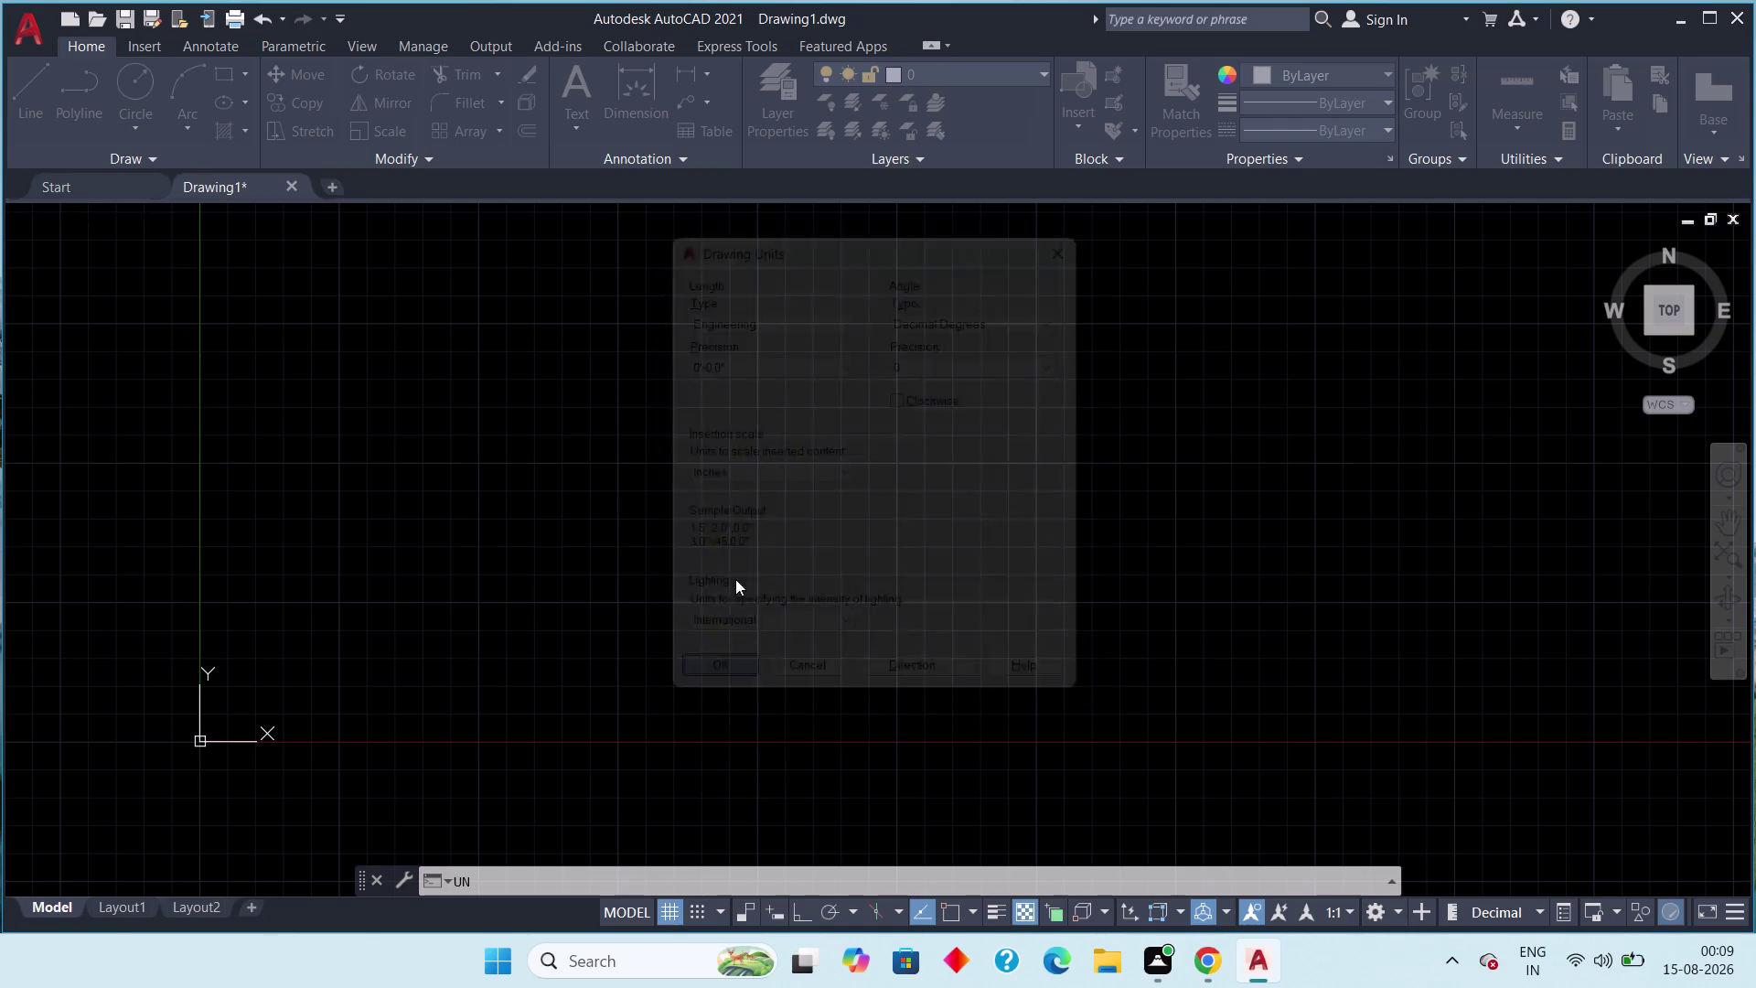
Select the Standard style in the Dimension Style Manager for modification.
text(d)
key(space)
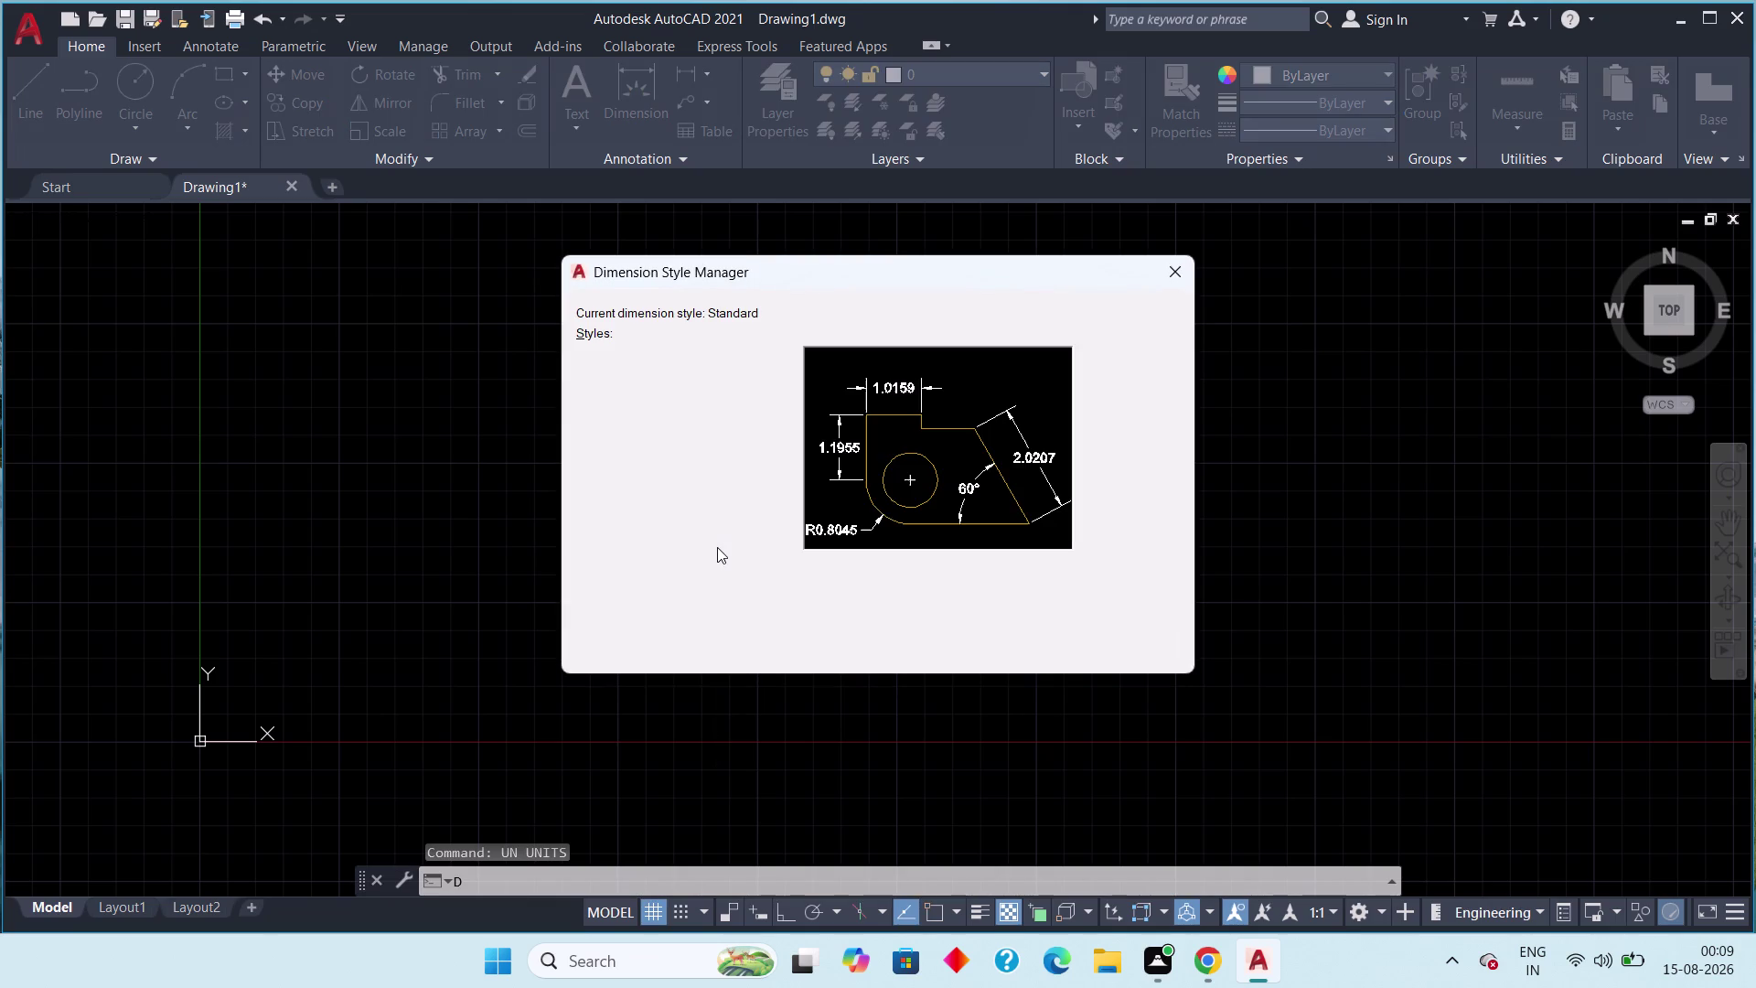
double_click(1136, 429)
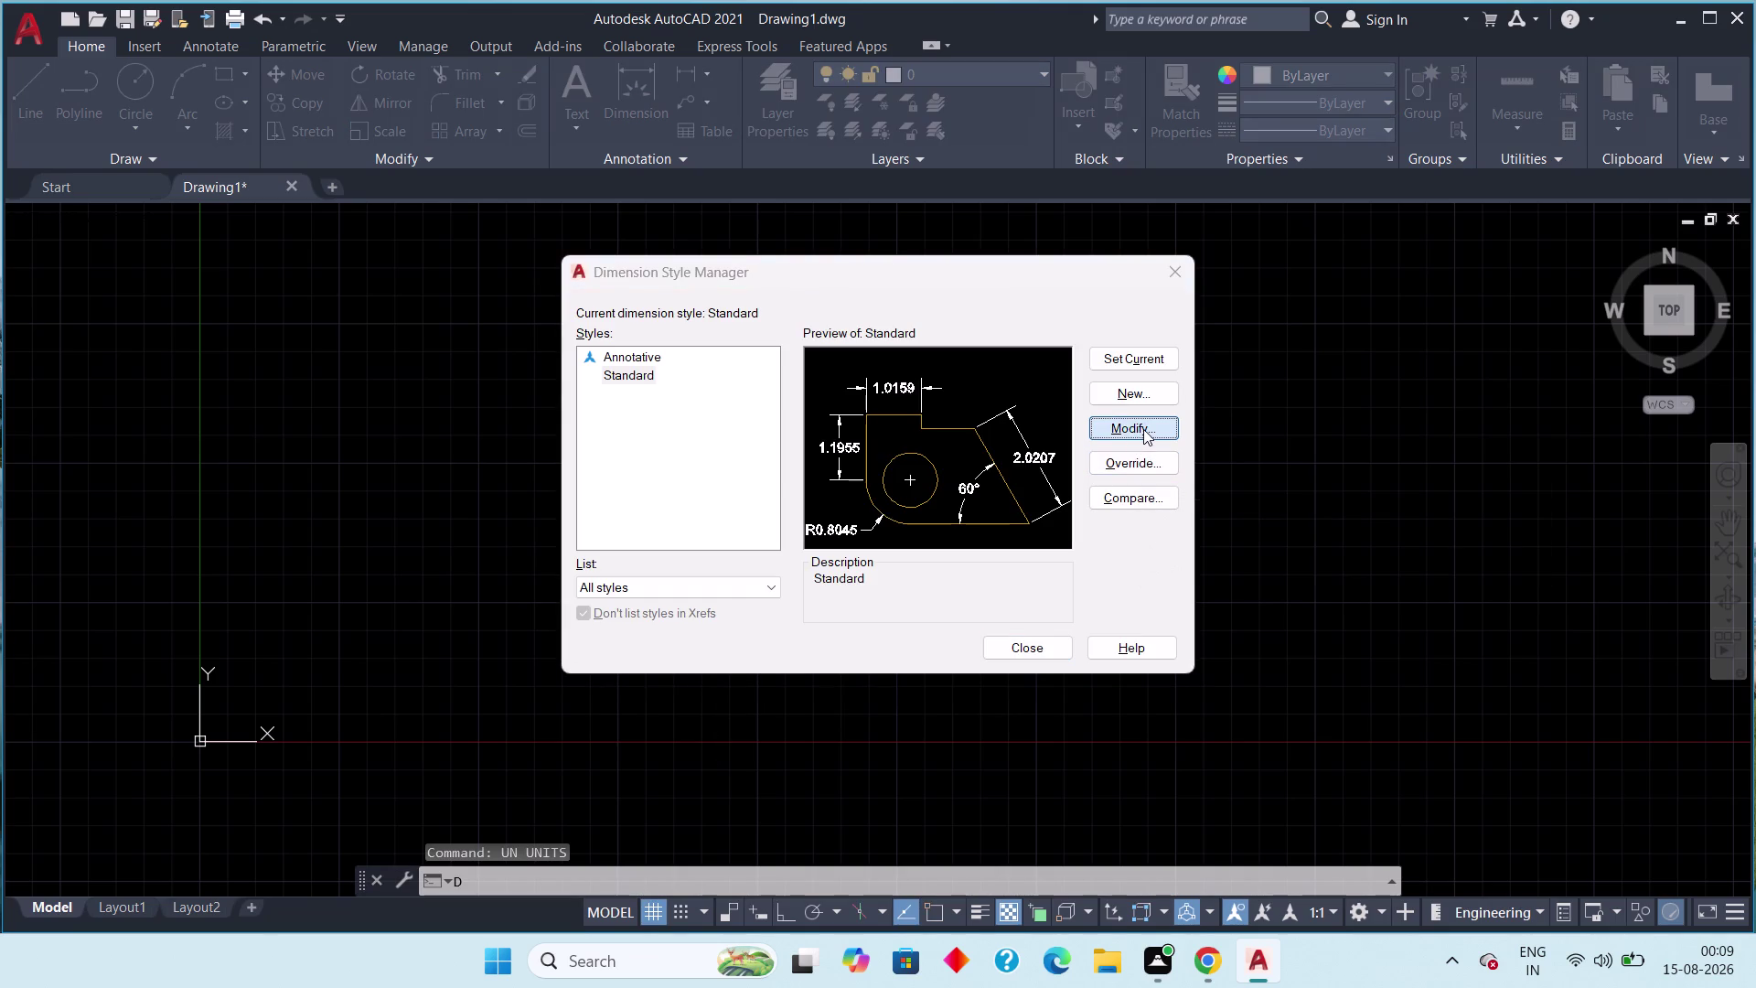
click(758, 267)
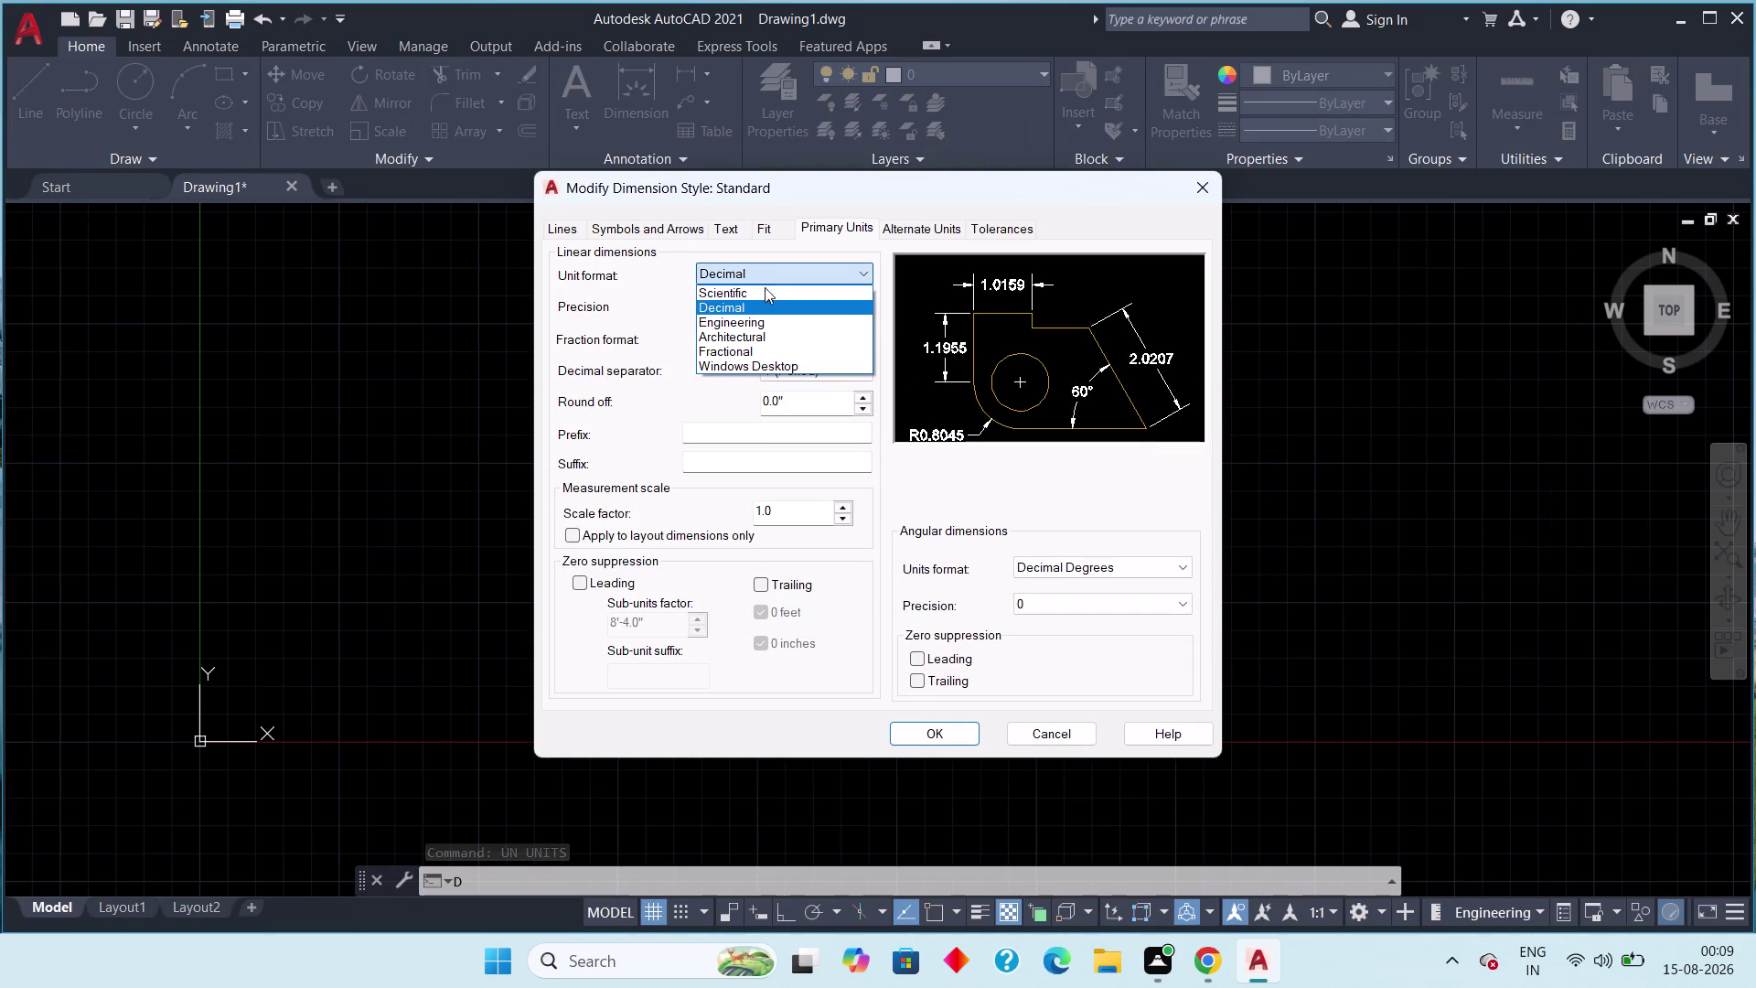
Give the Standard style Engineering primary units with 0'-0.0" precision.
click(770, 321)
click(774, 311)
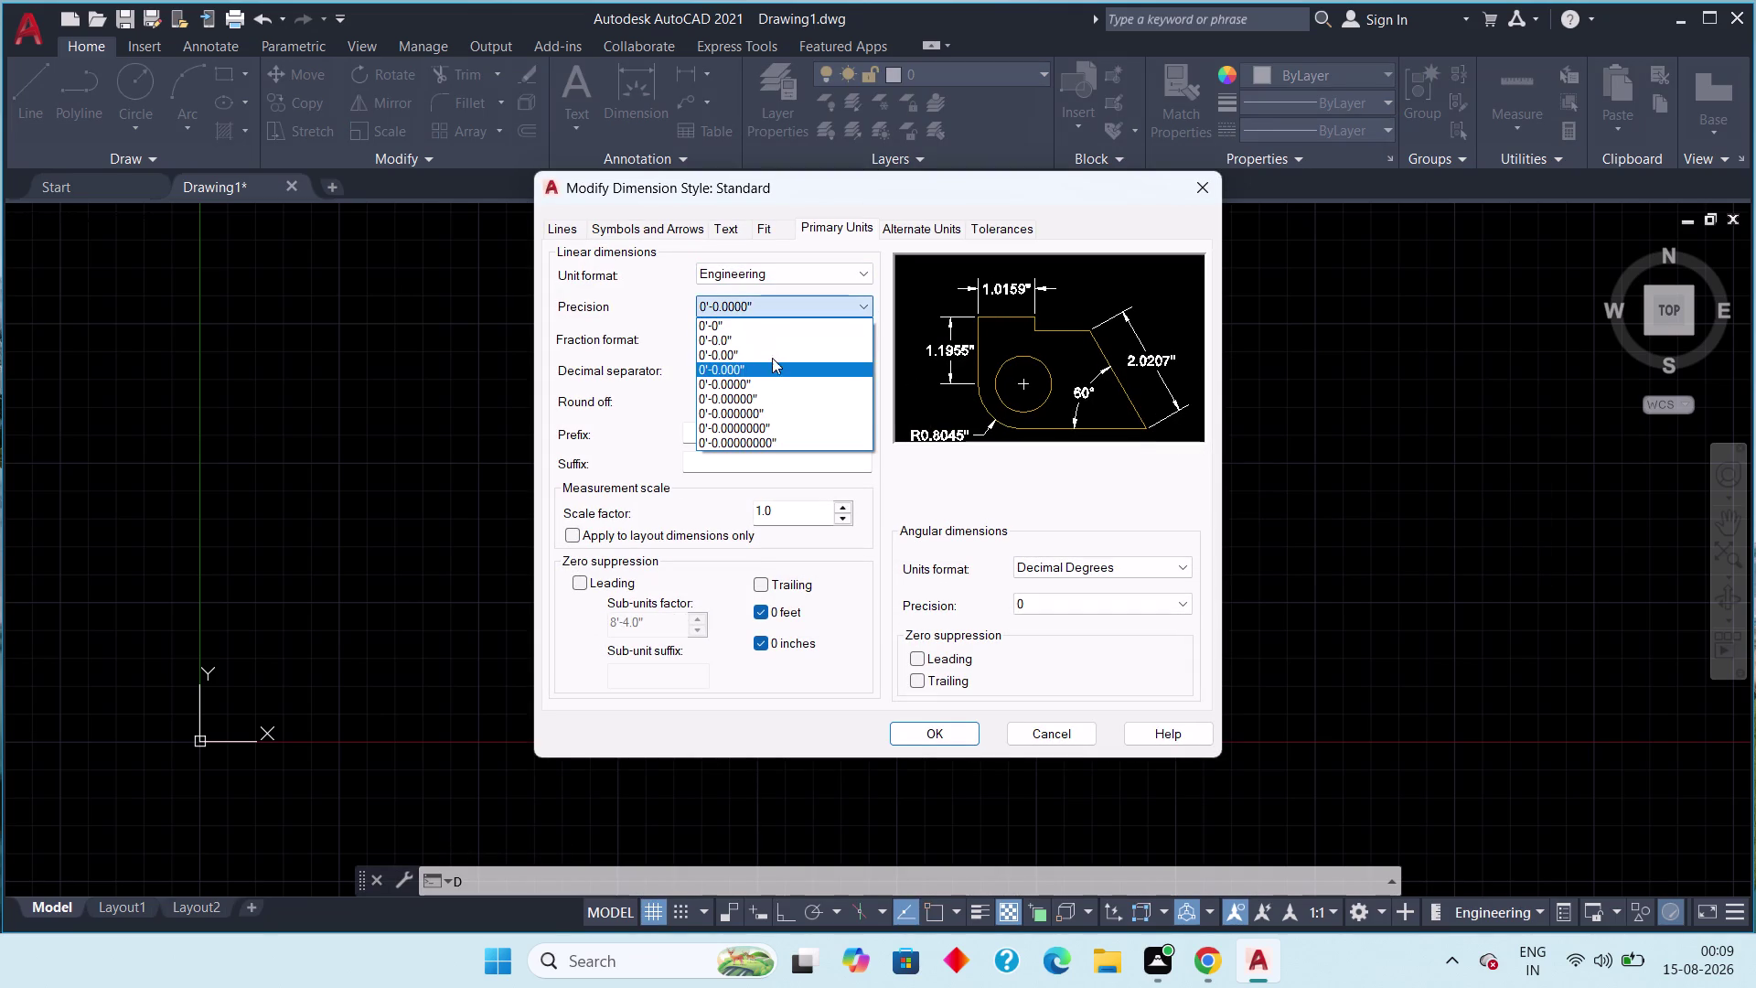
click(772, 346)
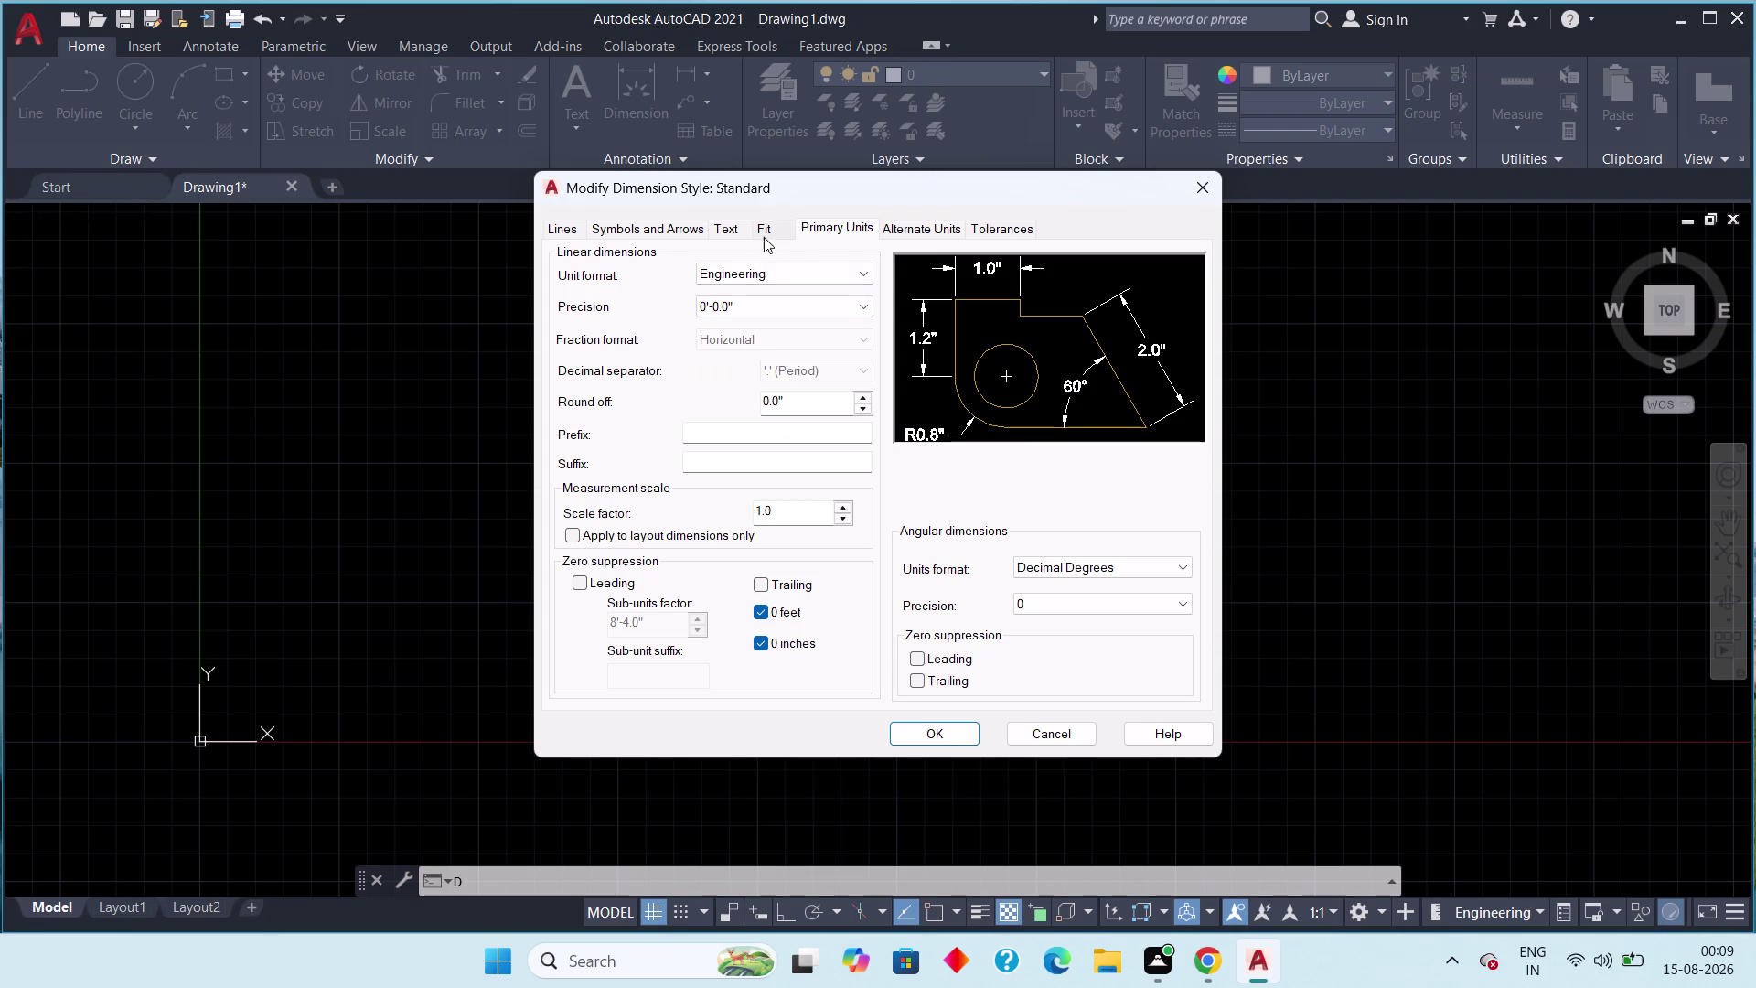
click(829, 227)
click(738, 226)
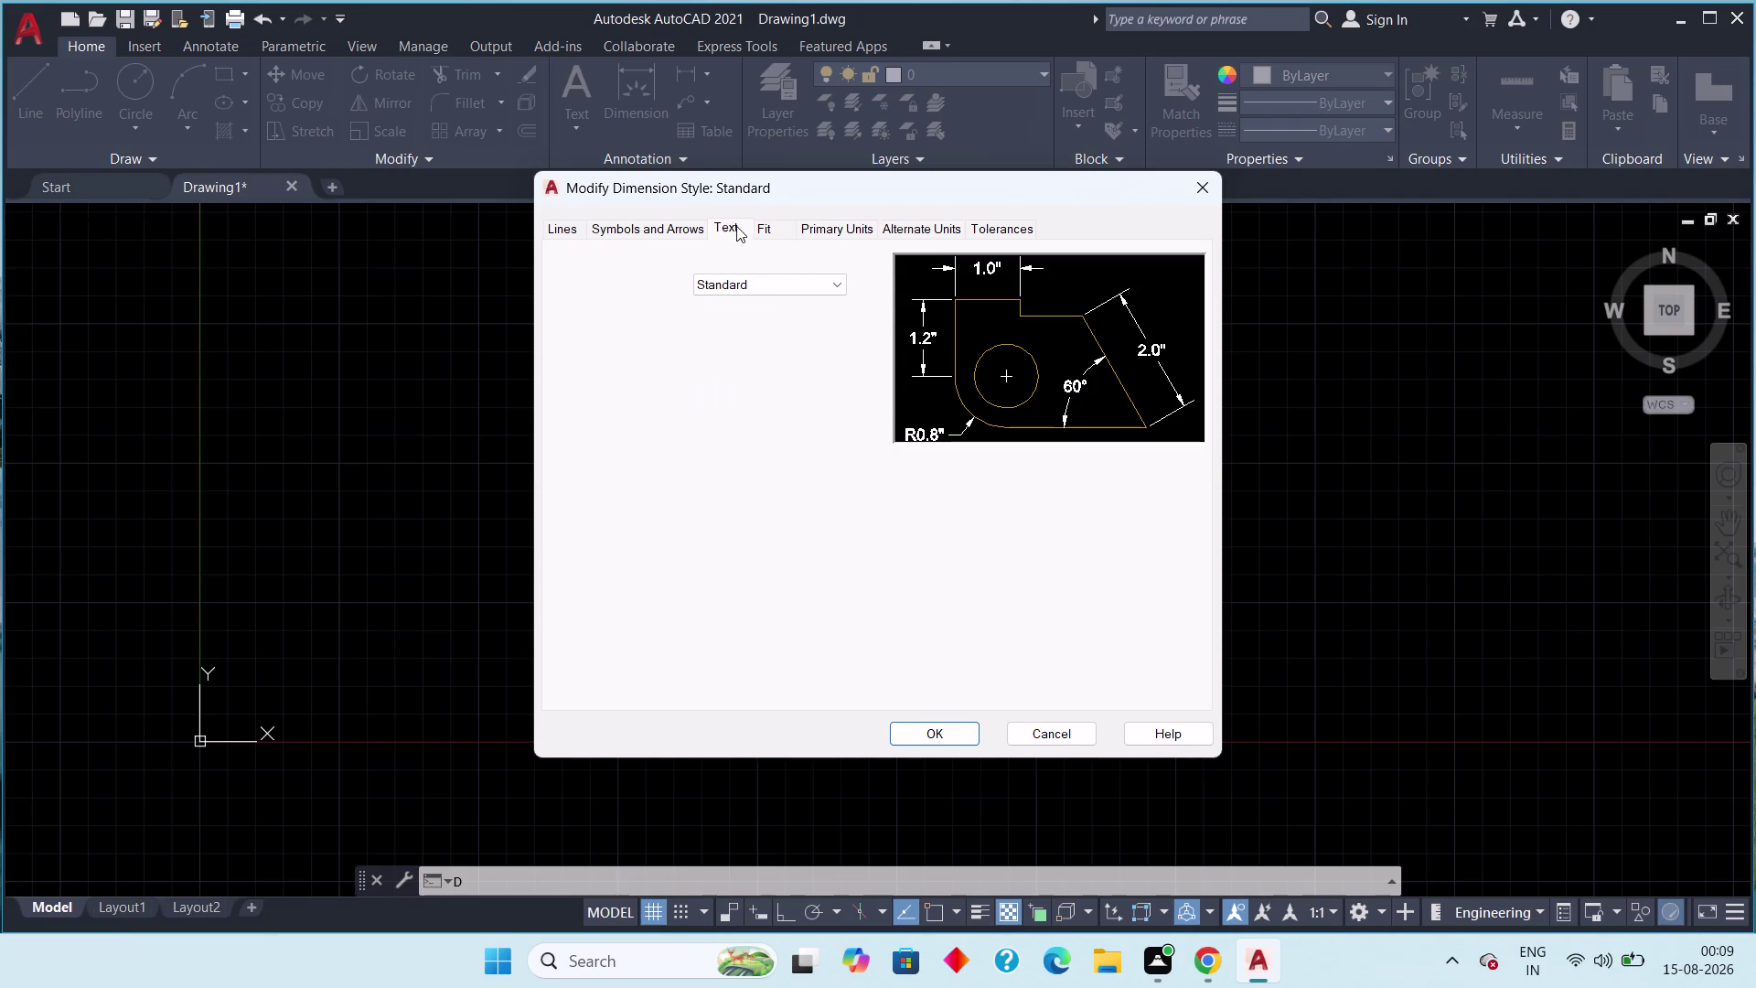
click(838, 387)
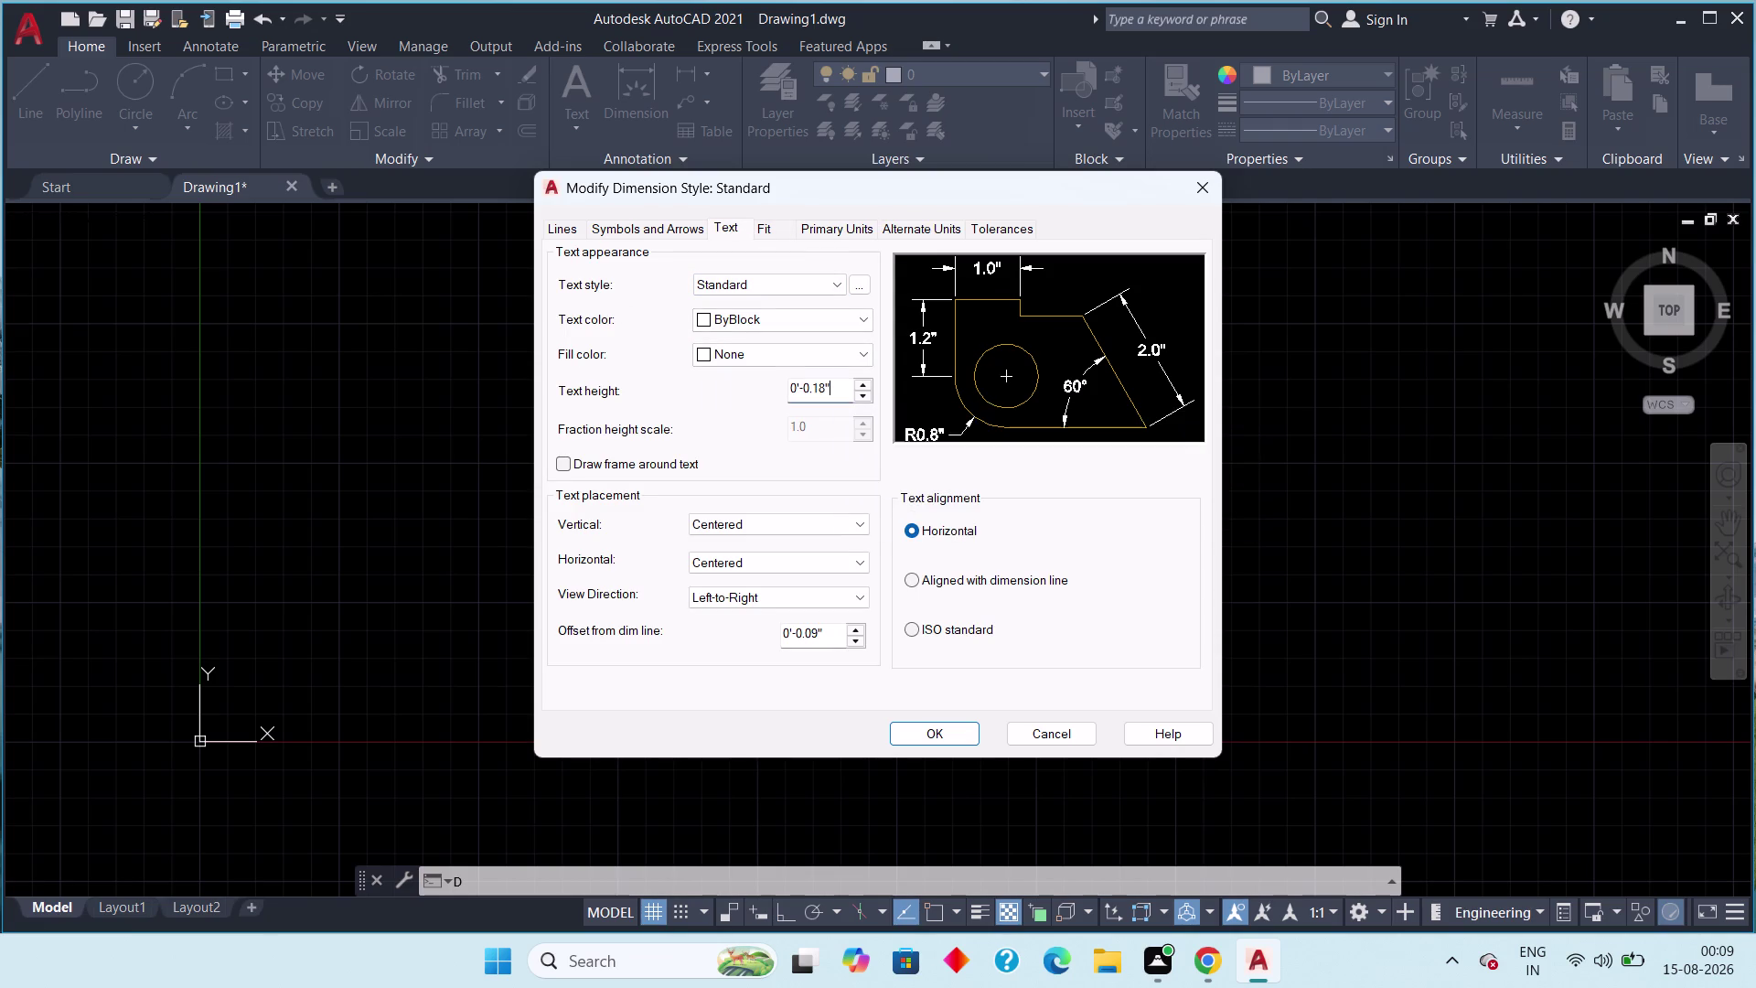
Set the Standard style's text height to 6".
drag(838, 389, 739, 399)
text(6)
text(")
key(Return)
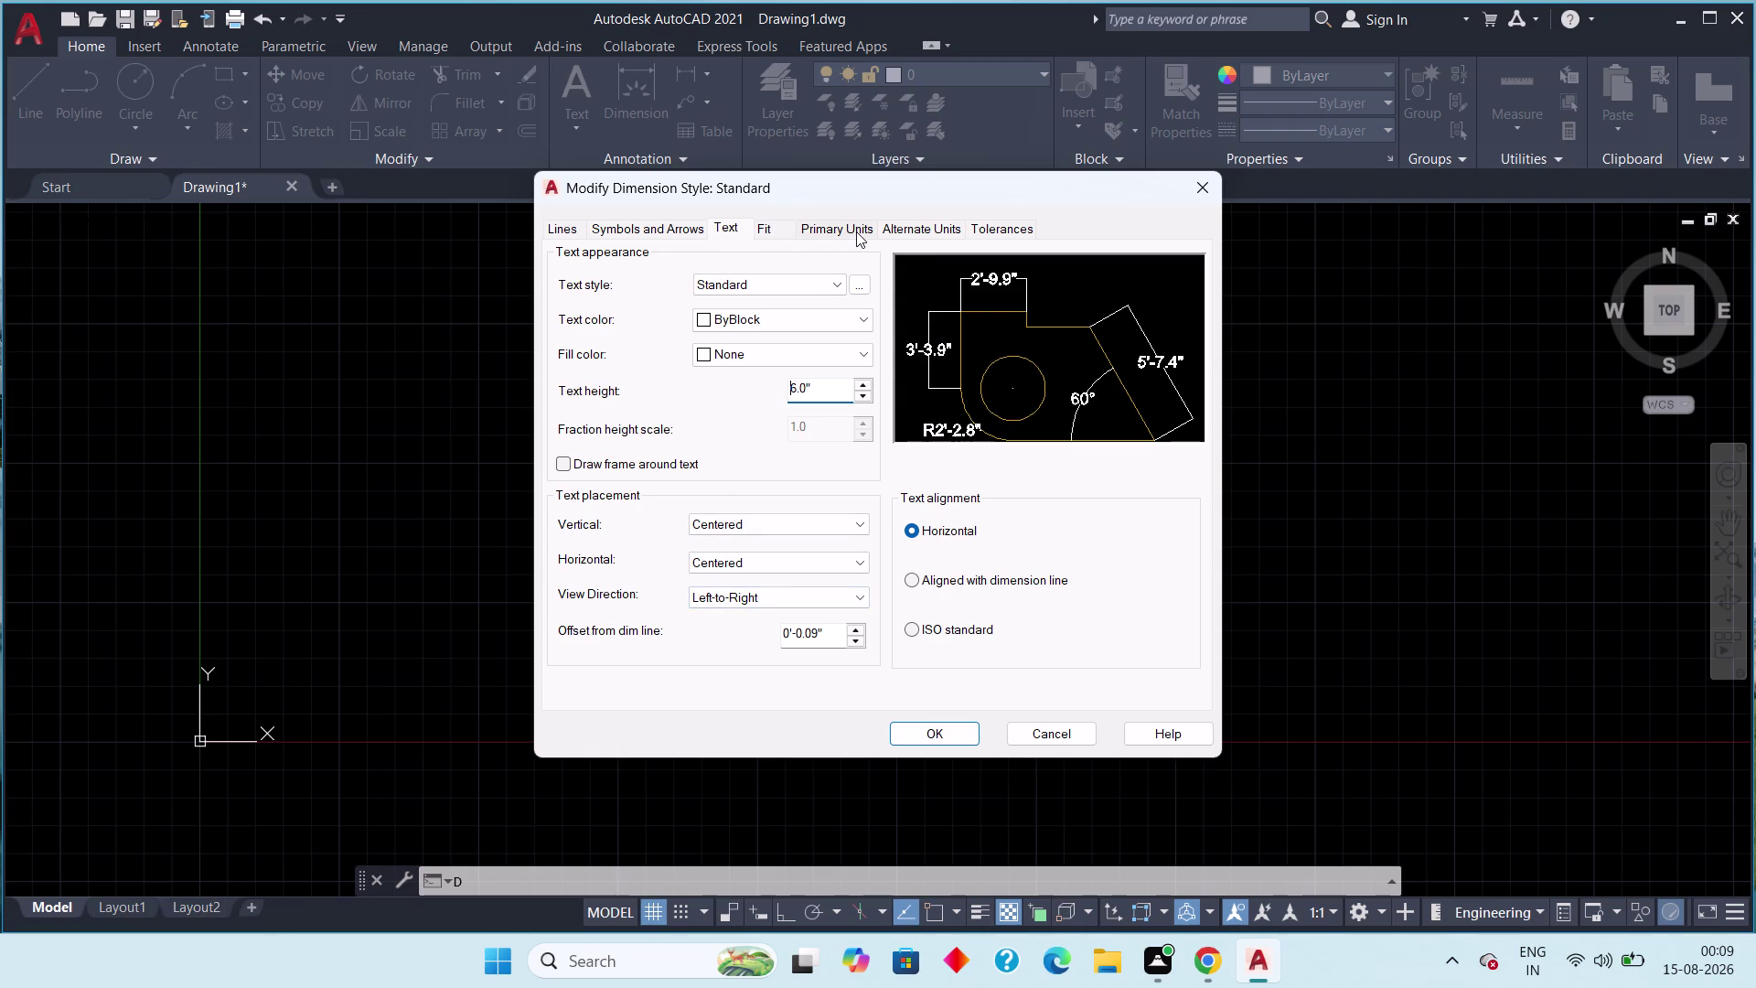
Set the arrow size to 6", save the style and close the Dimension Style Manager.
click(663, 235)
click(617, 446)
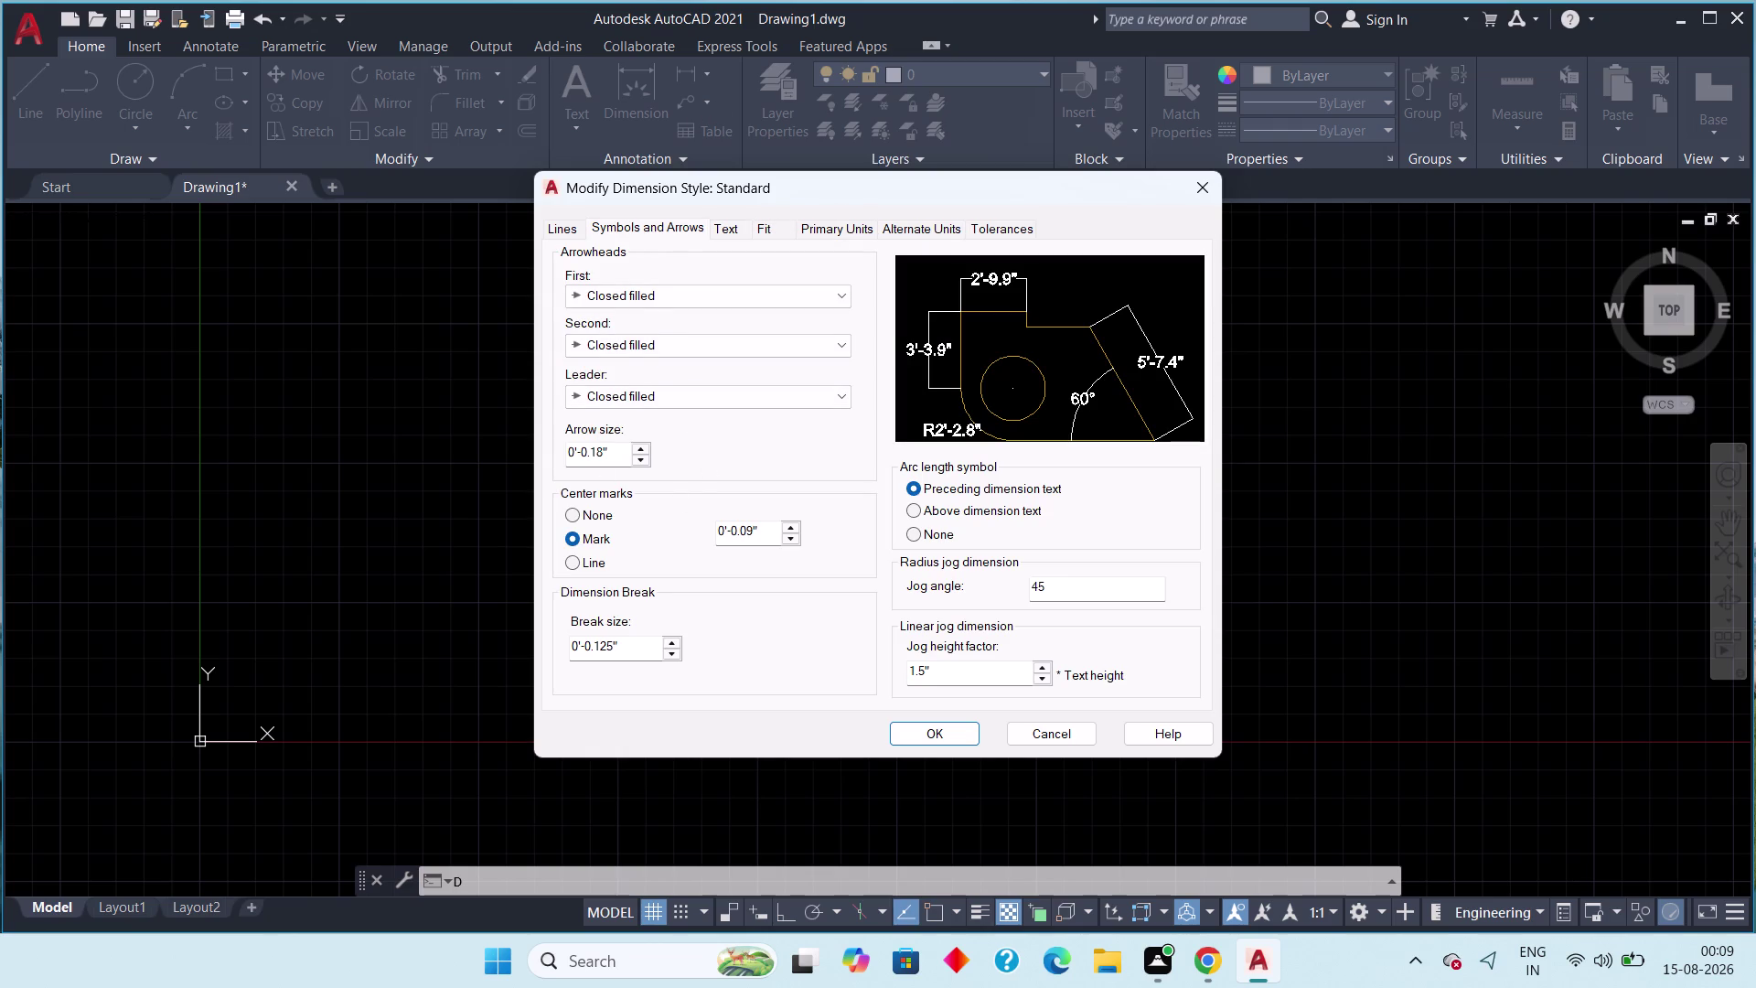
drag(615, 453, 513, 459)
key(6)
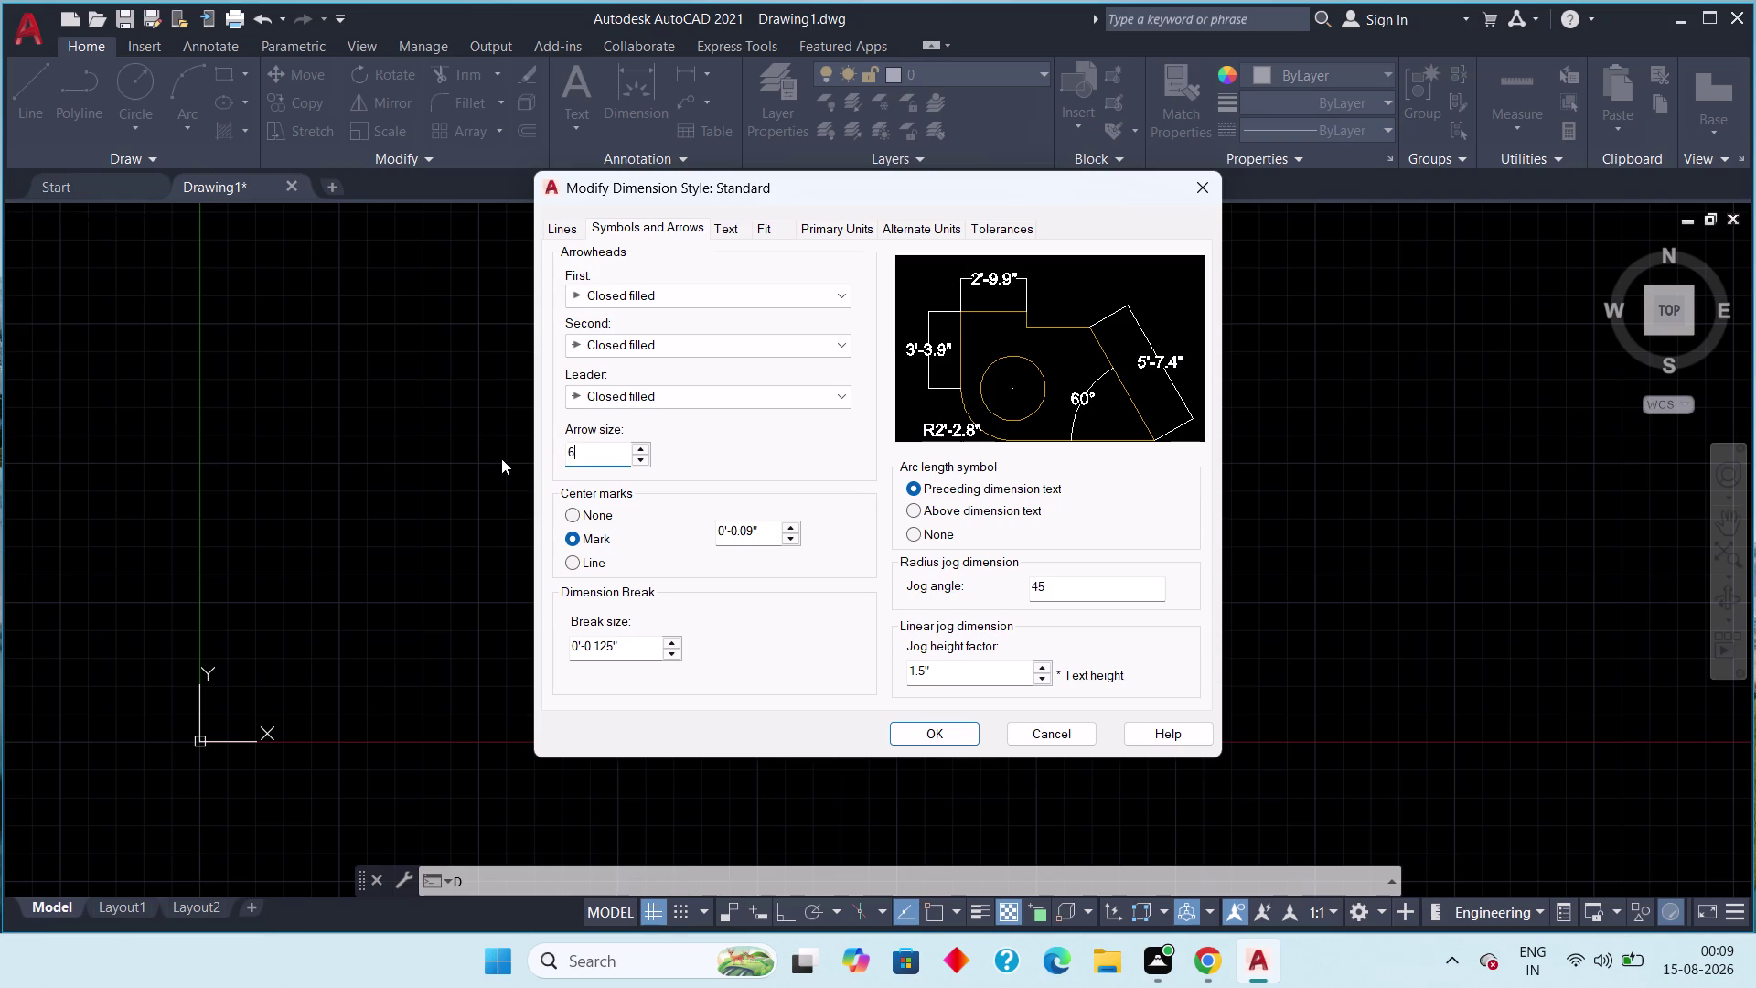
key(shift+quotedbl)
key(Return)
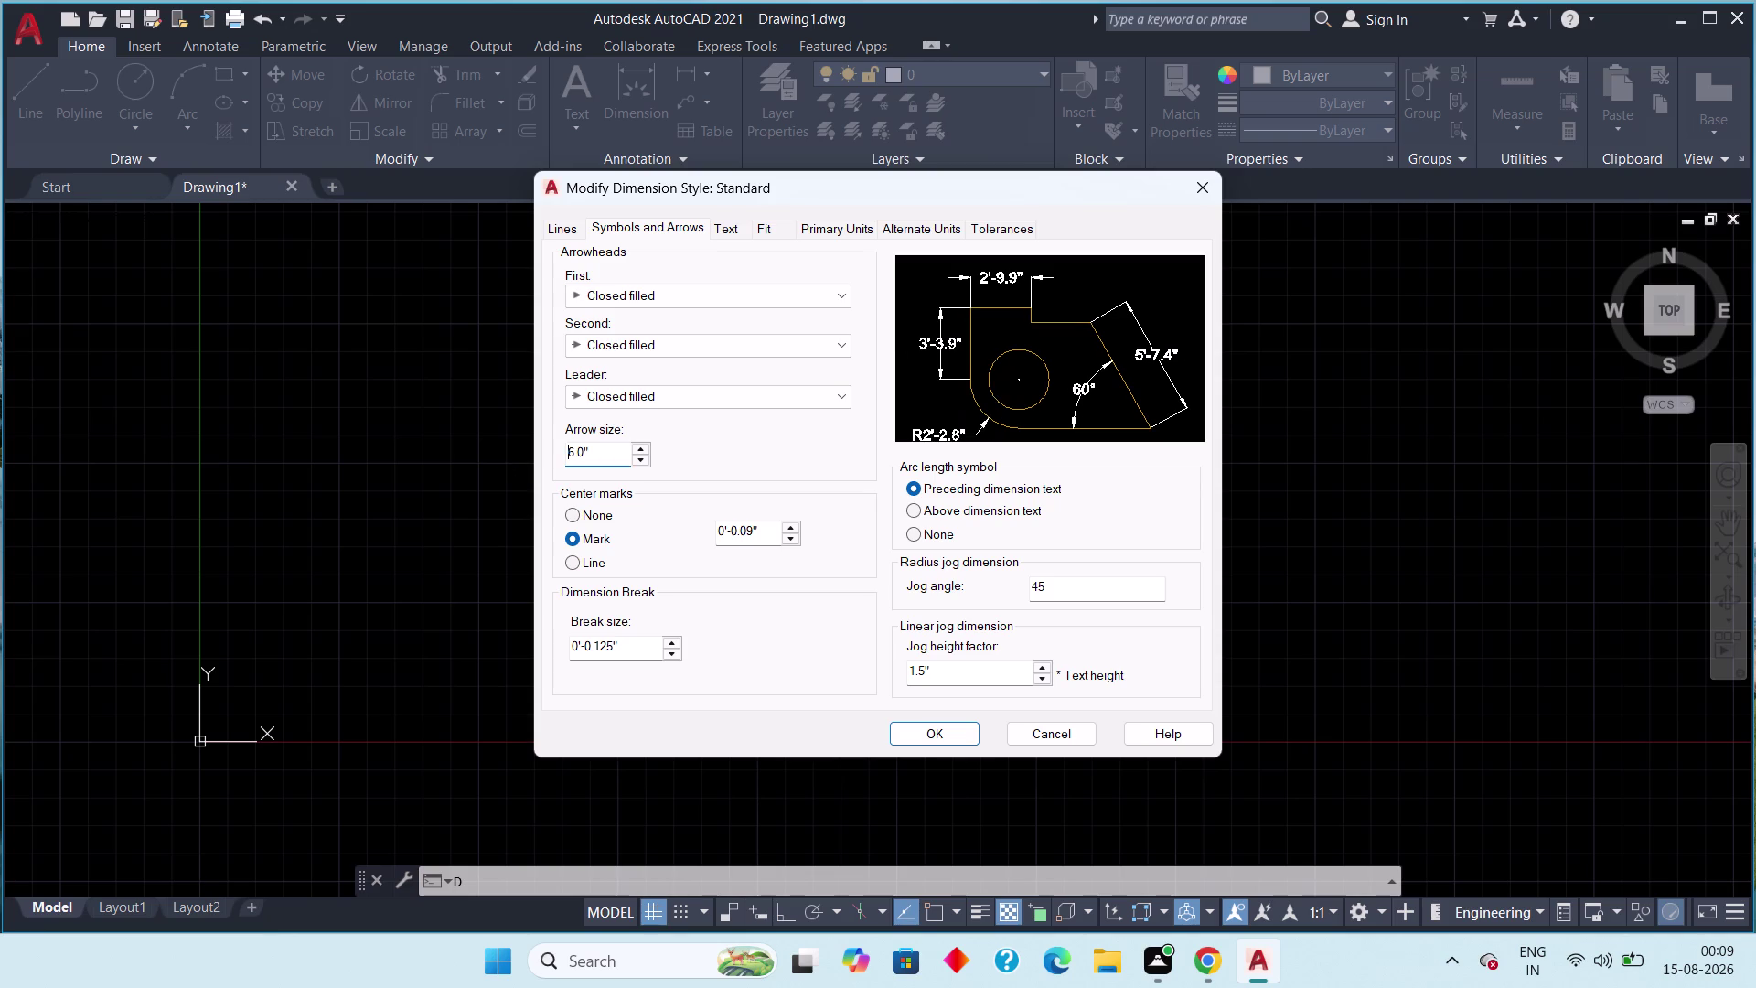
click(956, 726)
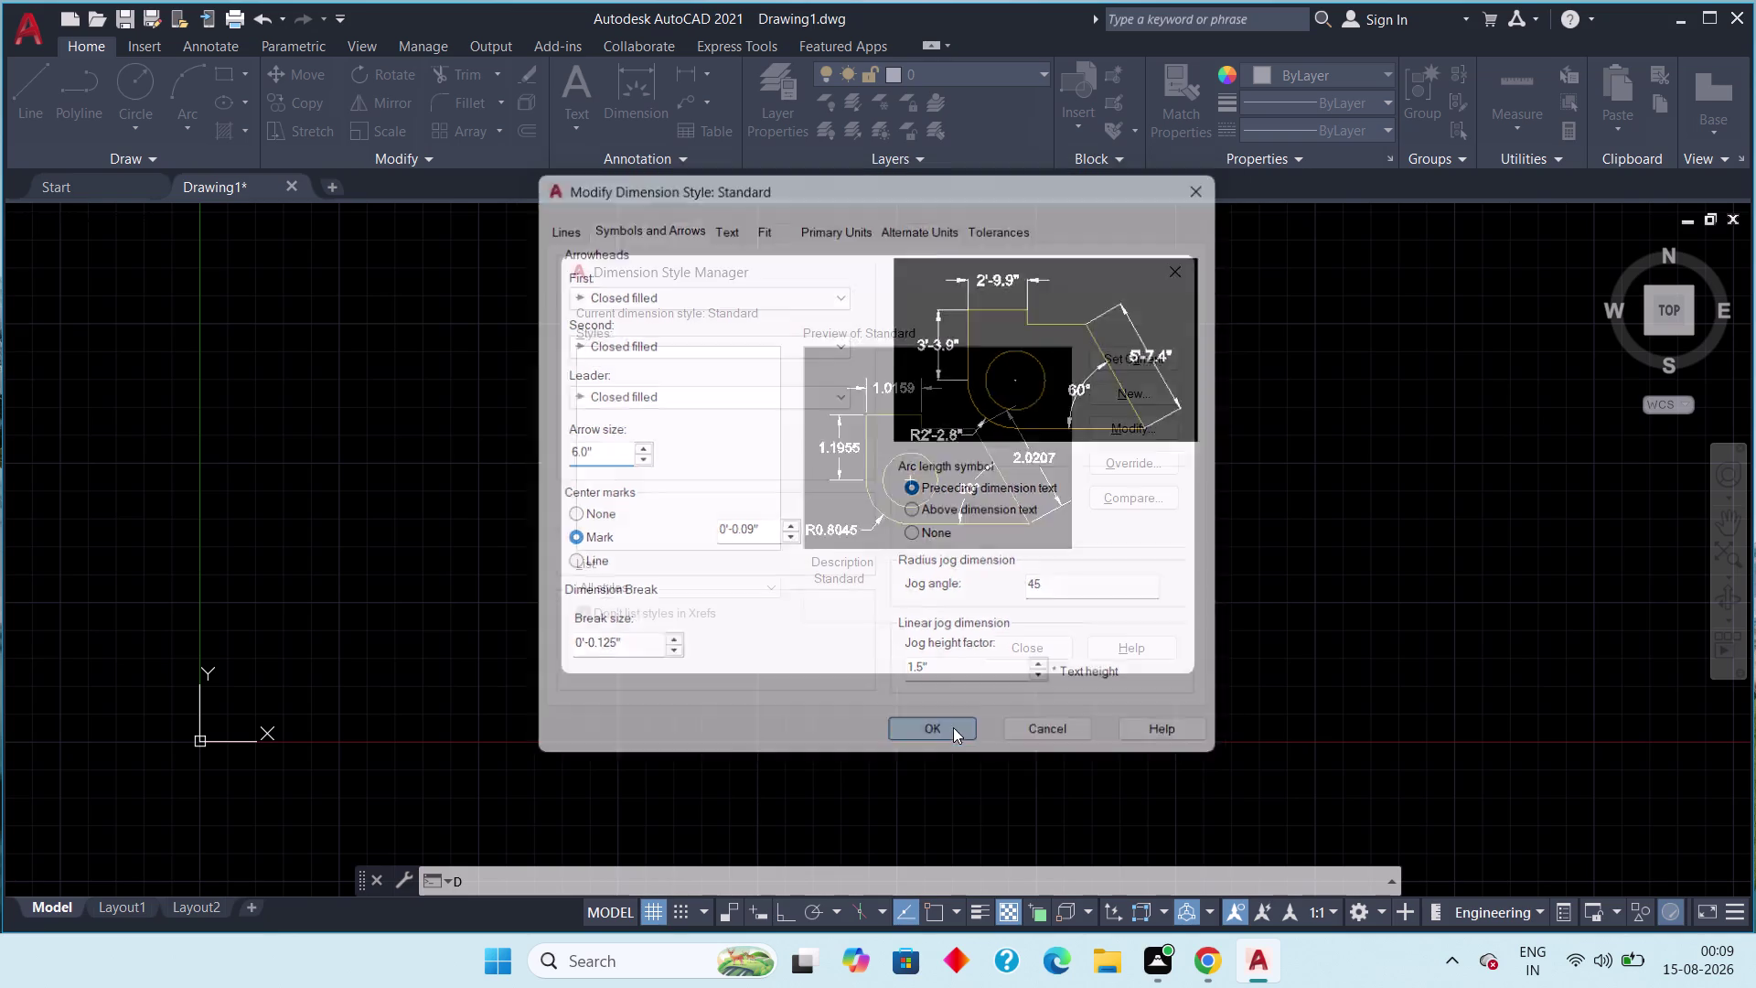
click(1023, 650)
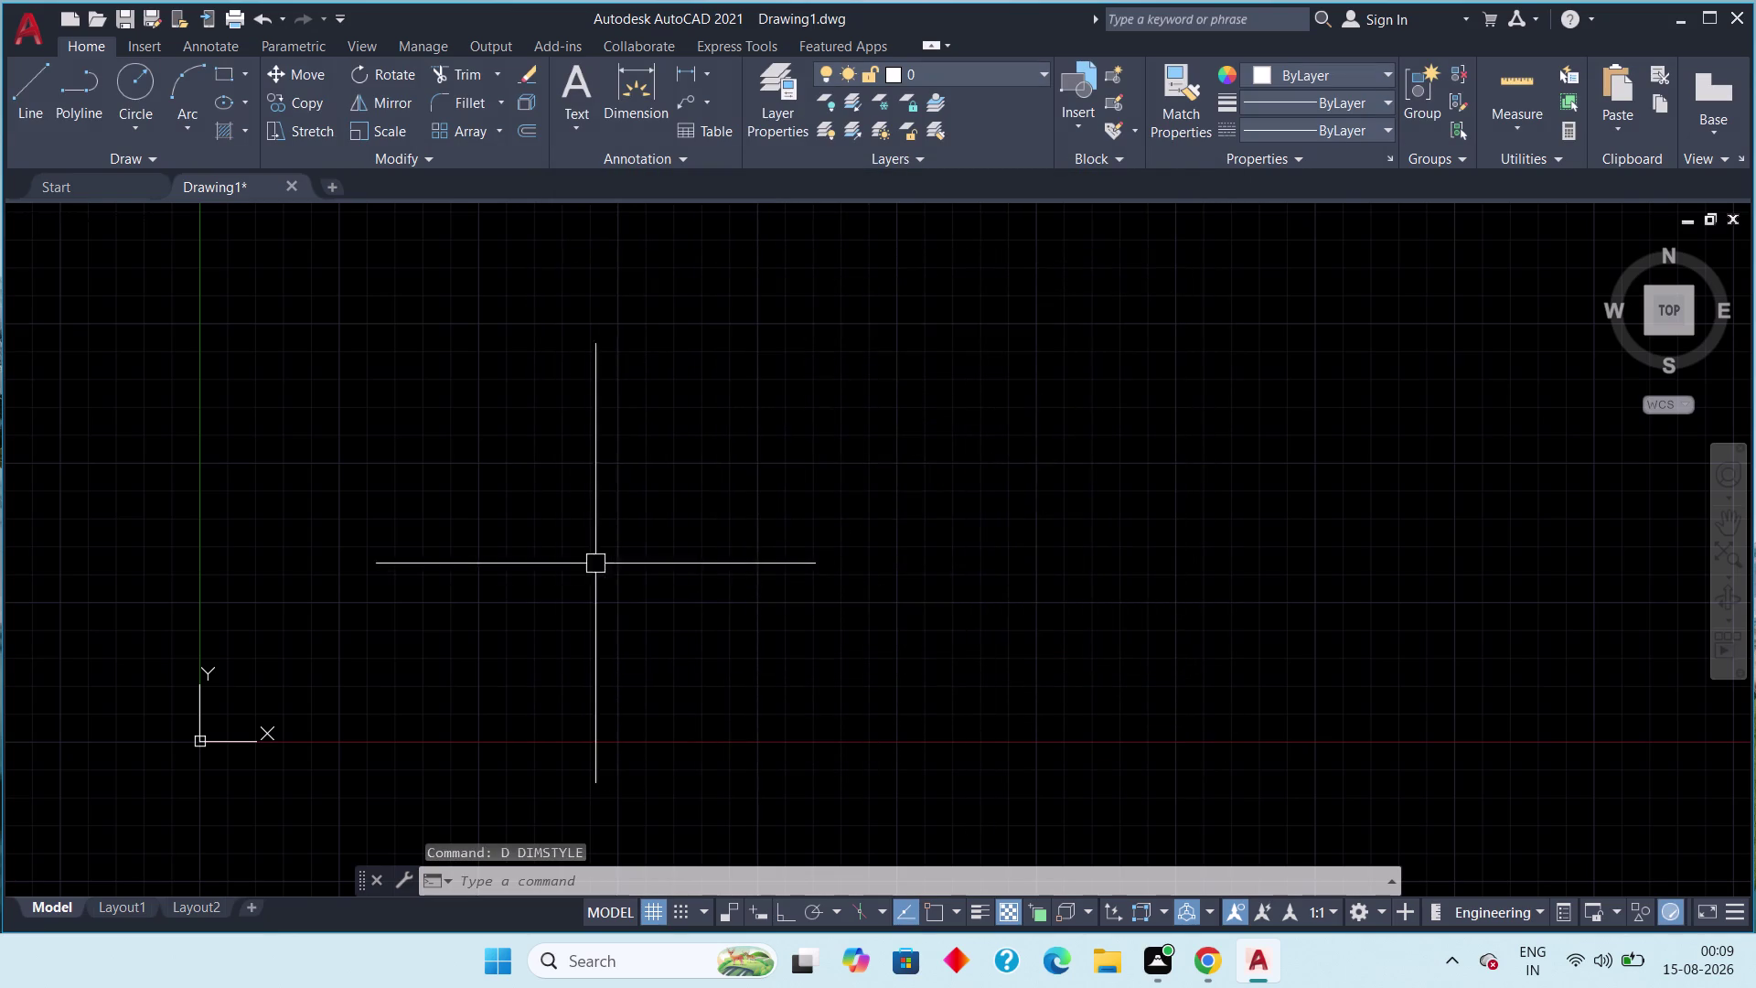
middle_drag(615, 503, 553, 544)
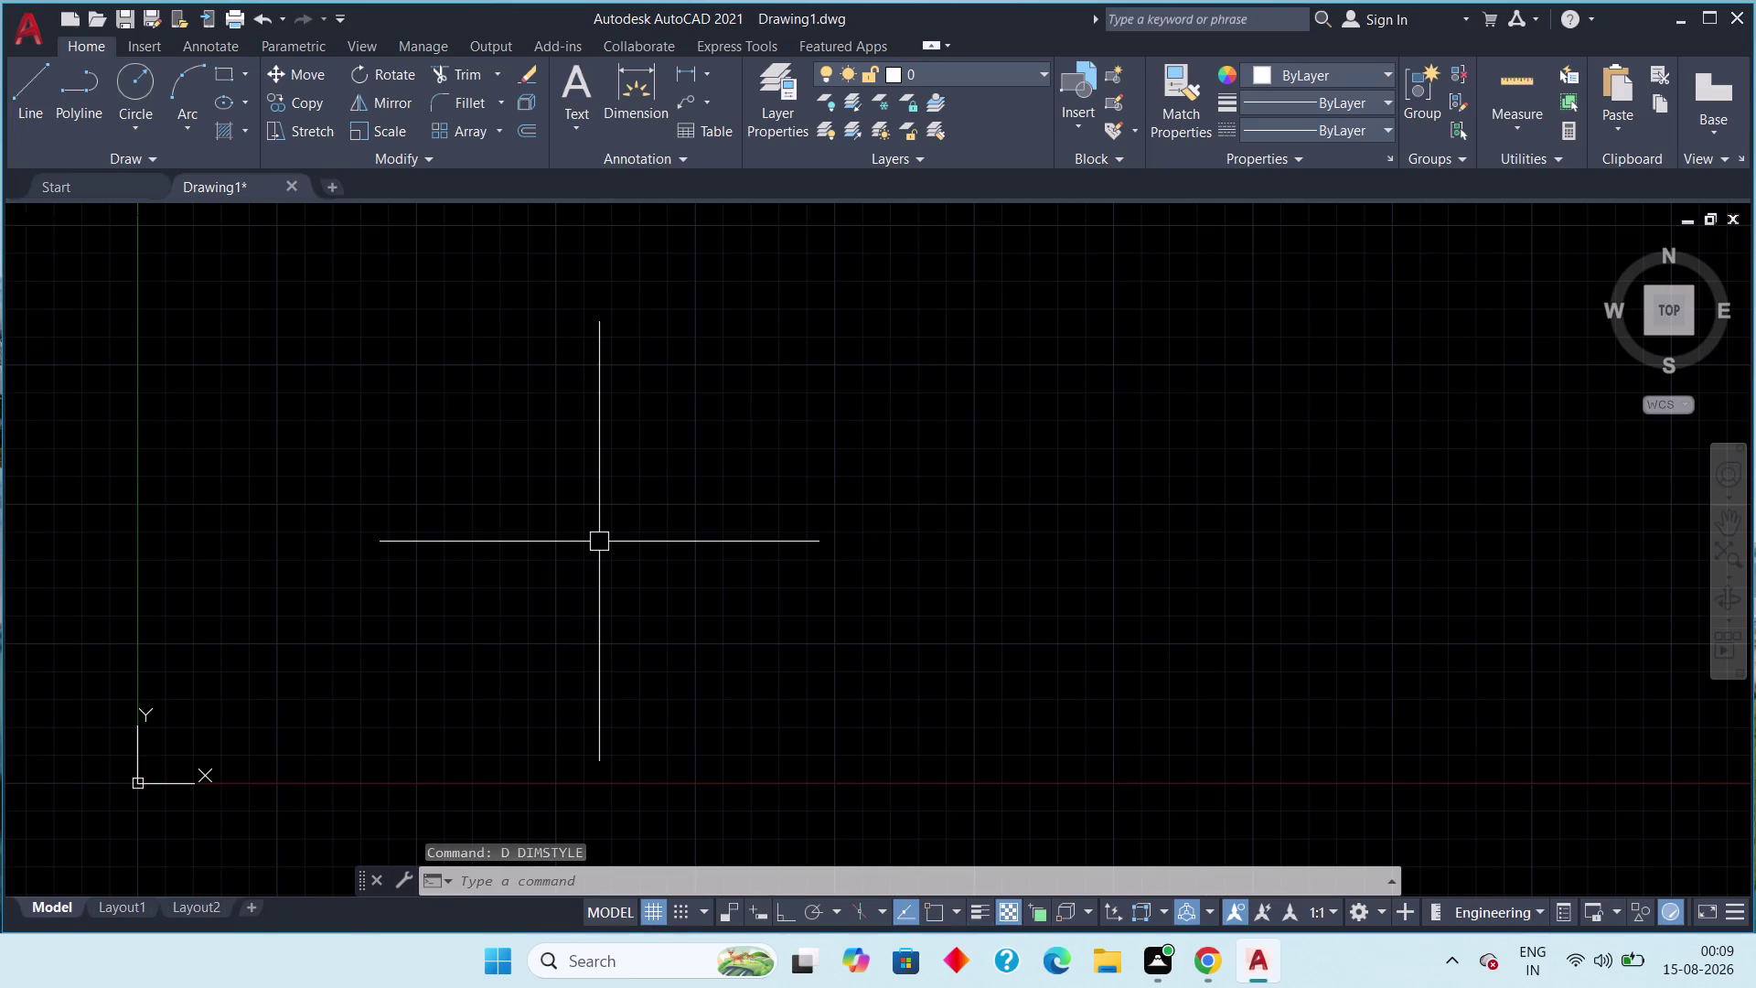
middle_drag(549, 489, 533, 490)
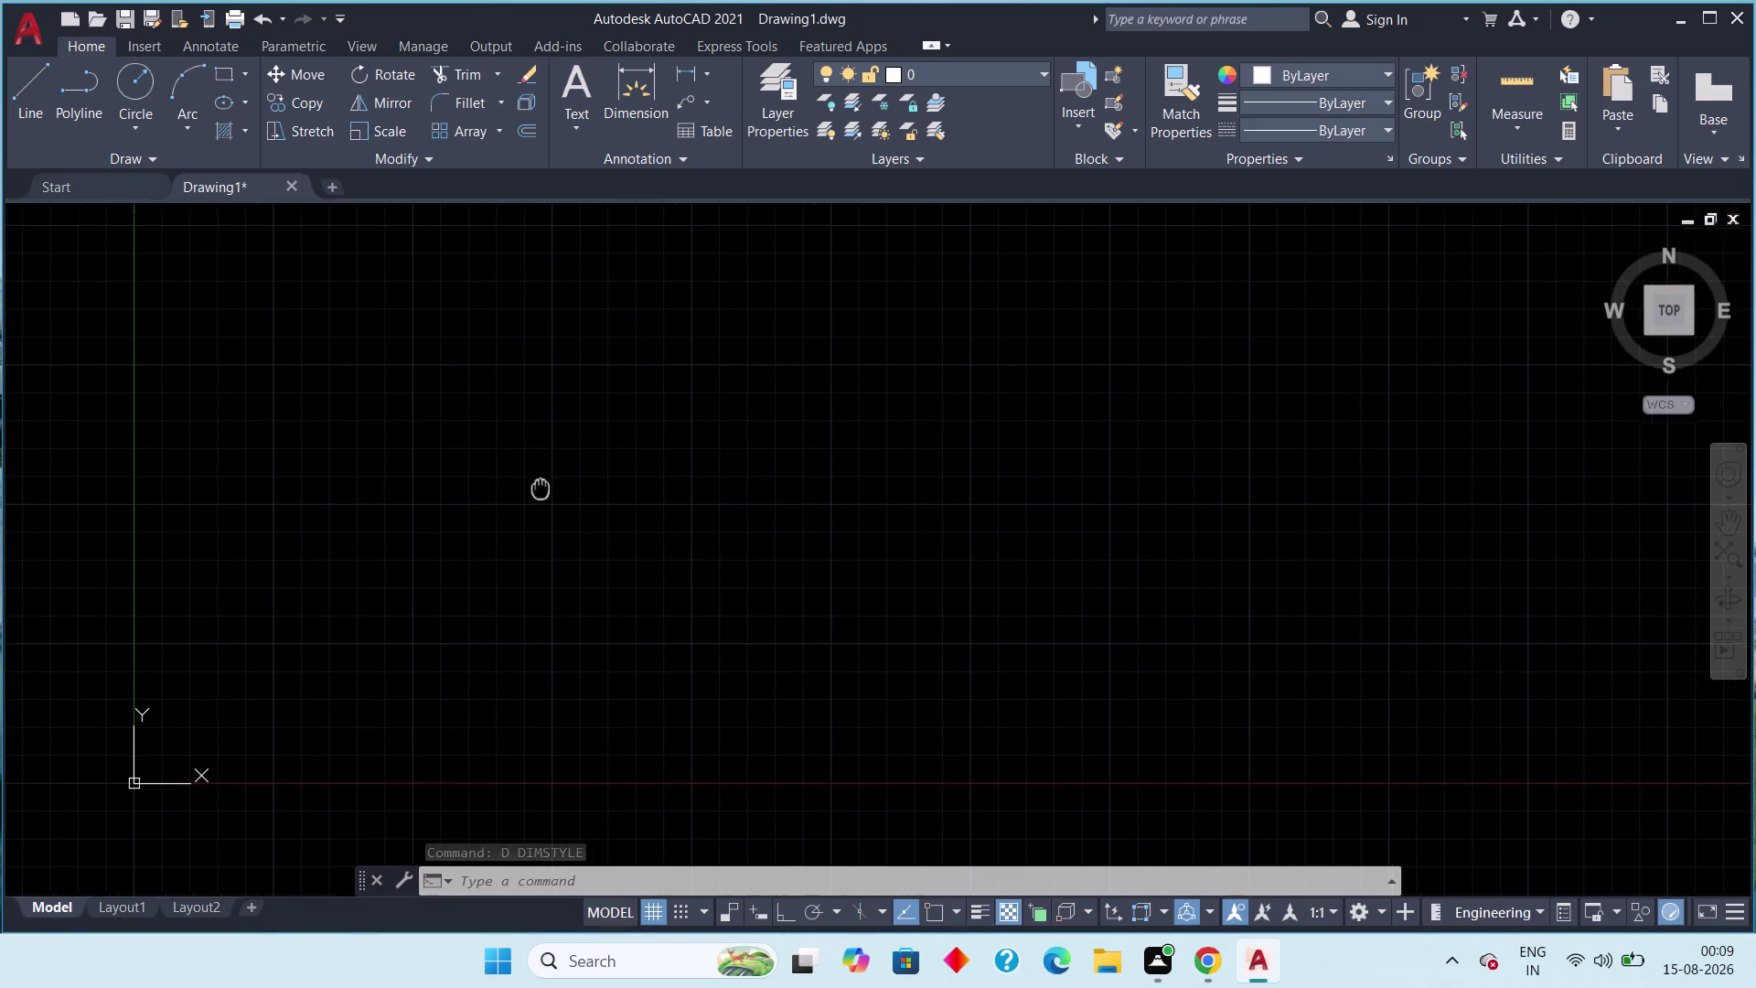
middle_drag(533, 491, 519, 494)
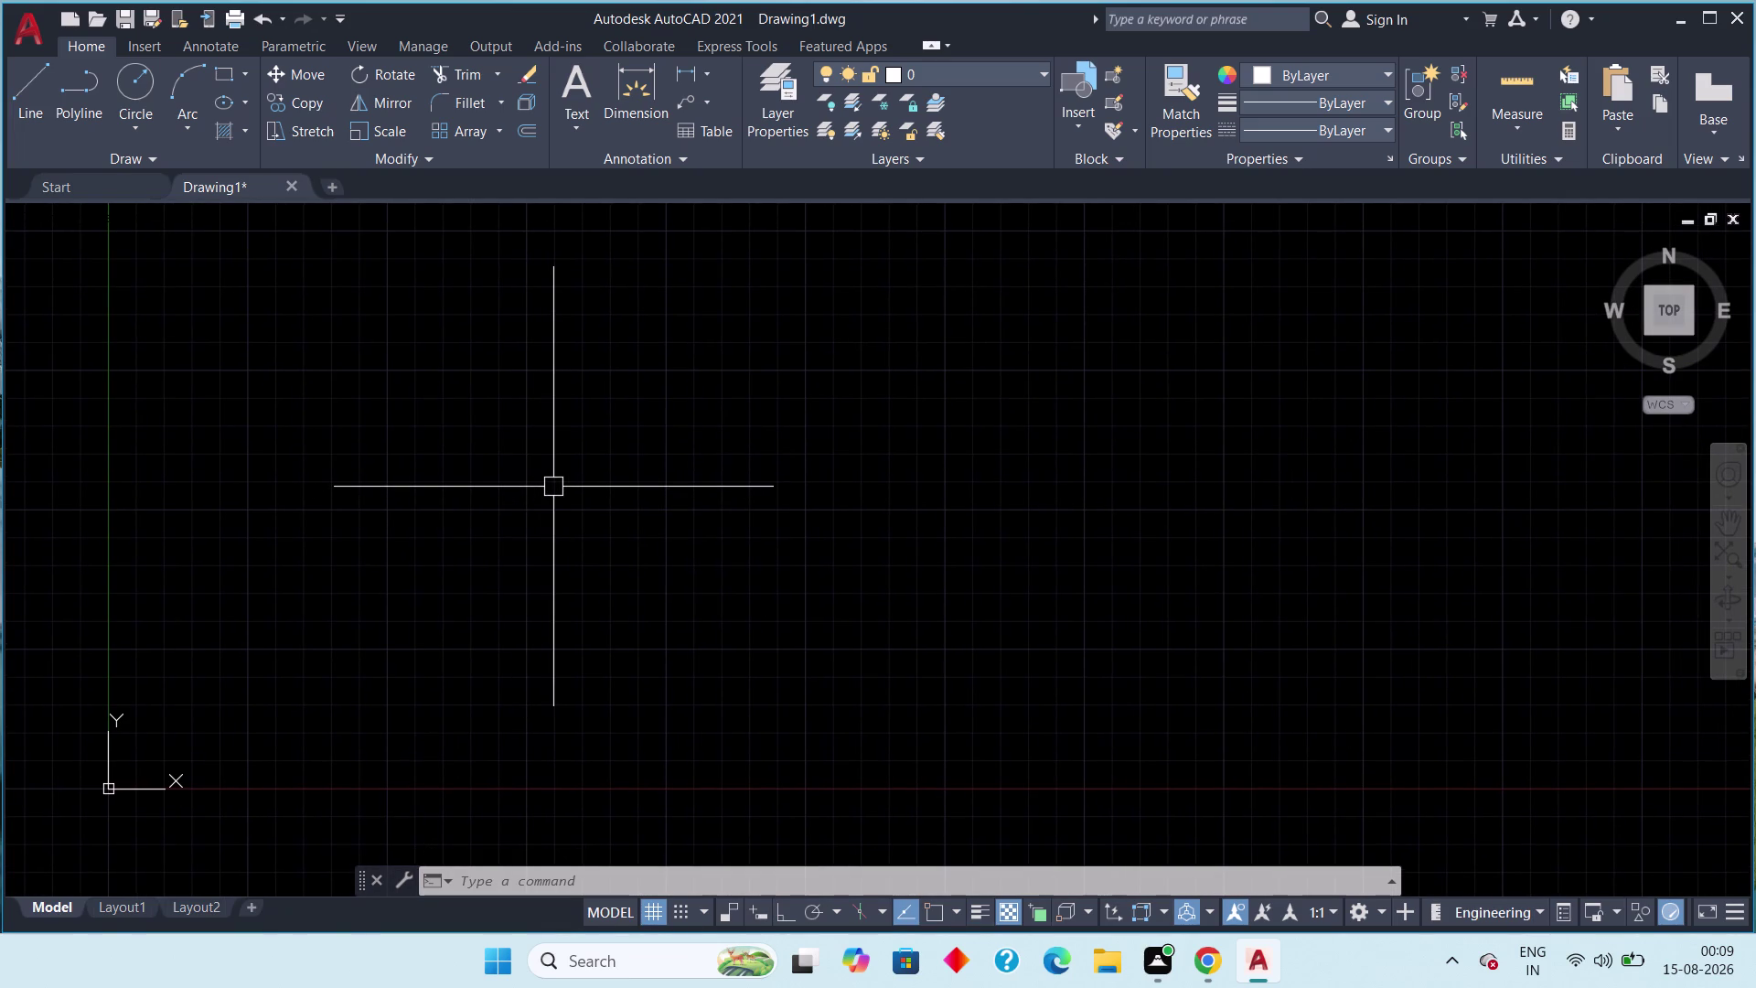